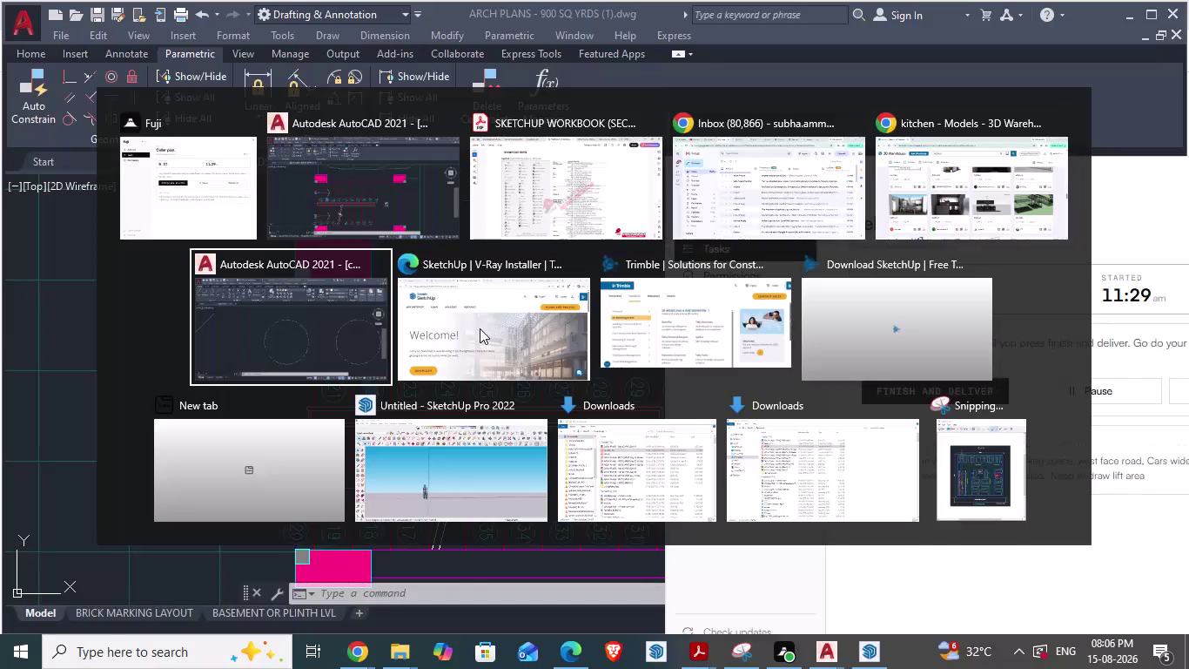
Zoom onto the cellar staircase and select its UP label.
scroll(down, 3)
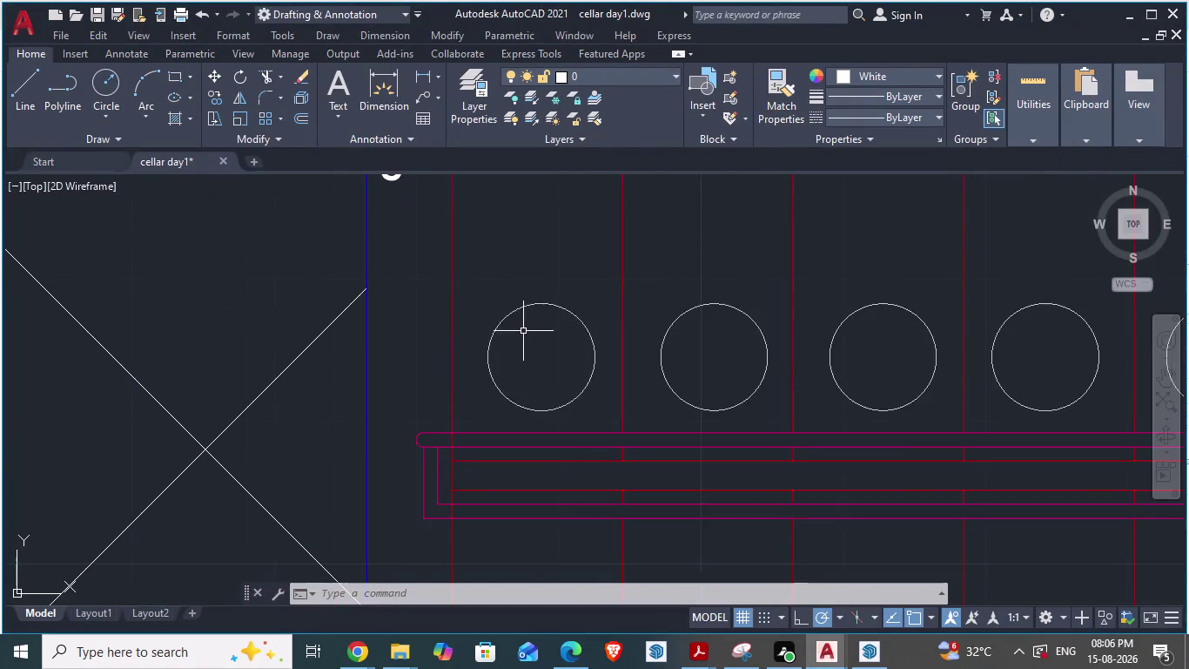
scroll(down, 3)
scroll(up, 3)
scroll(down, 3)
scroll(down, 3)
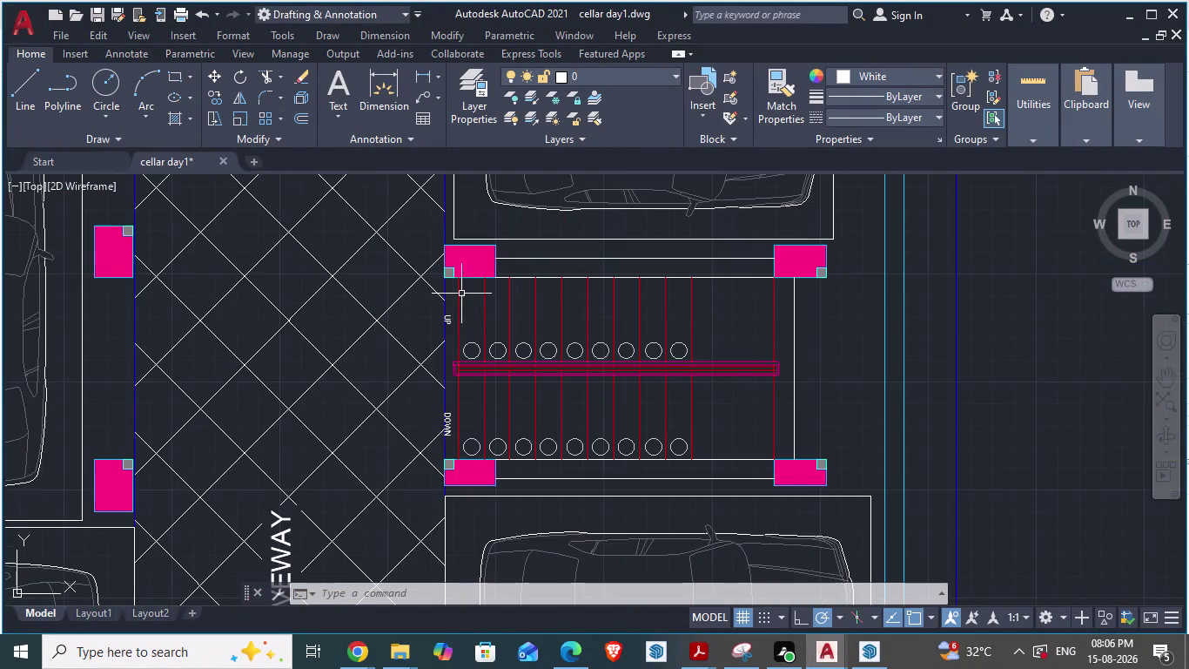
scroll(up, 3)
scroll(down, 3)
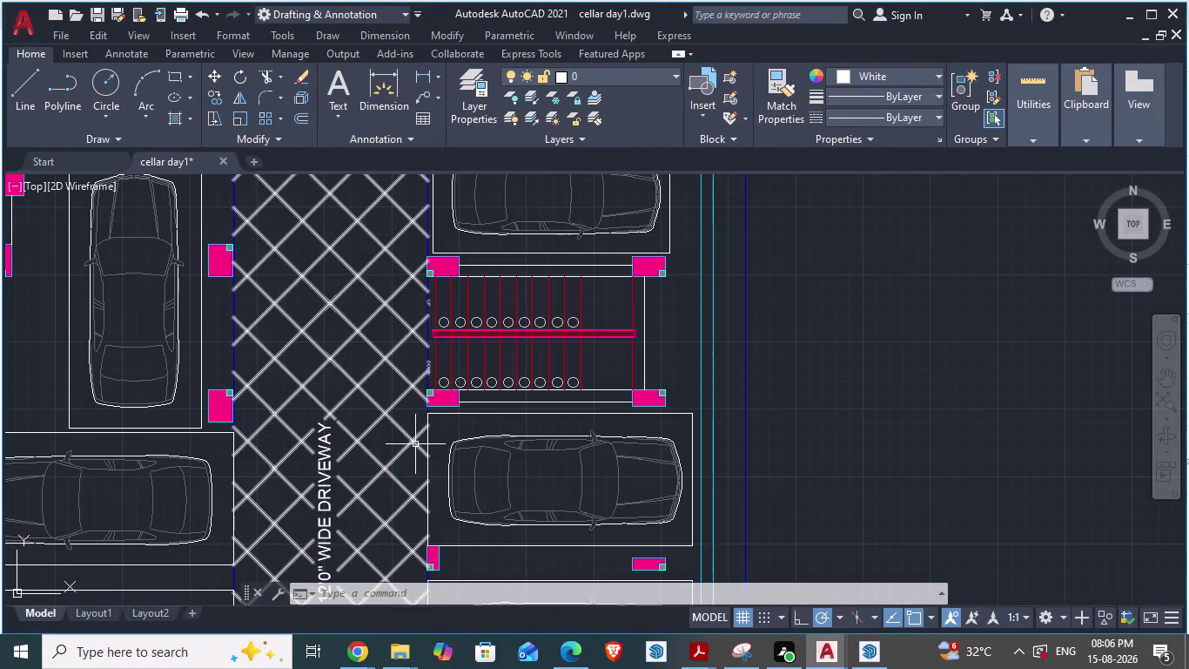
scroll(up, 3)
scroll(down, 3)
scroll(up, 3)
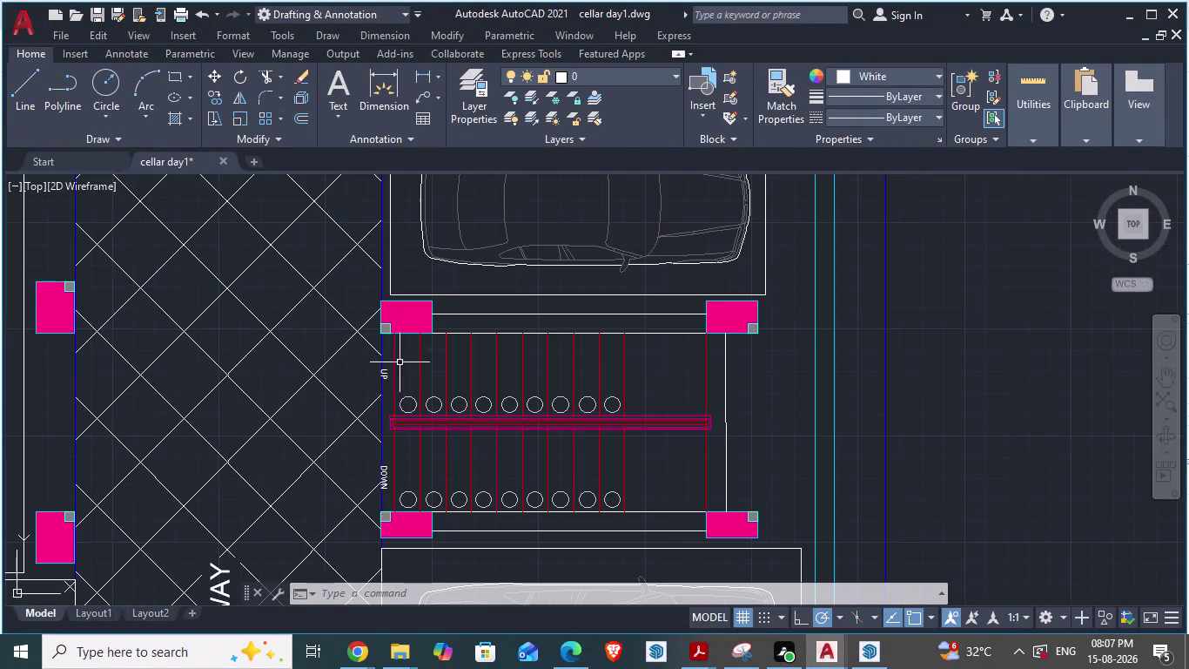
click(386, 375)
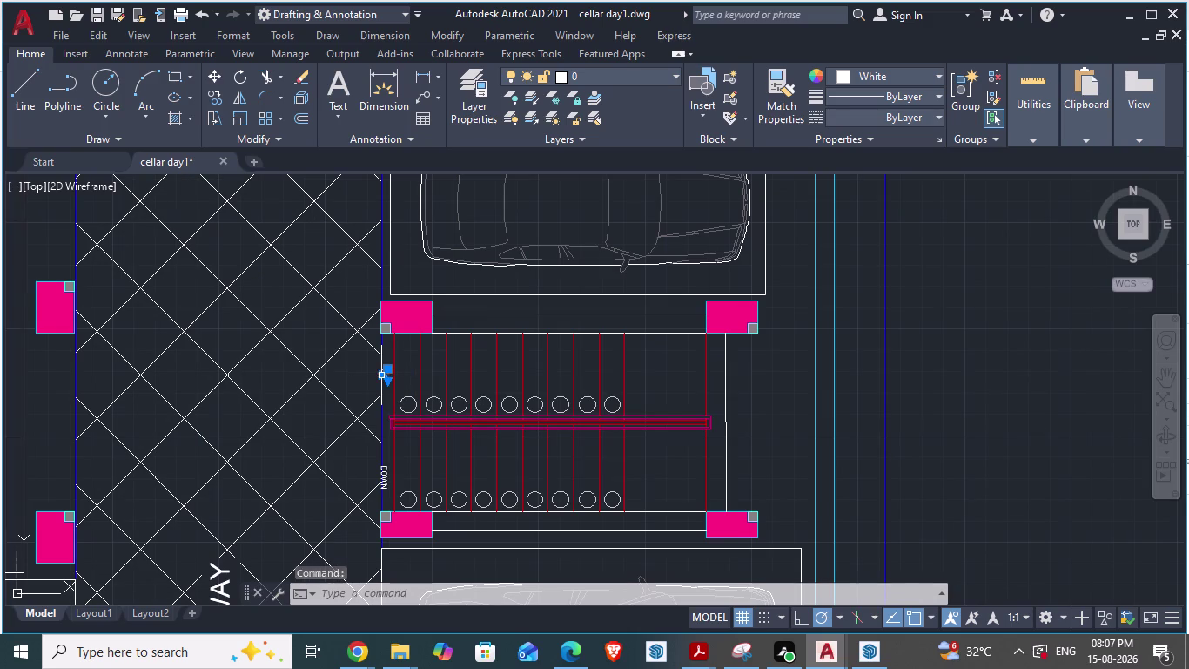
Copy the UP label and paste it to the right of the staircase.
key(ctrl+c)
key(ctrl+v)
scroll(up, 3)
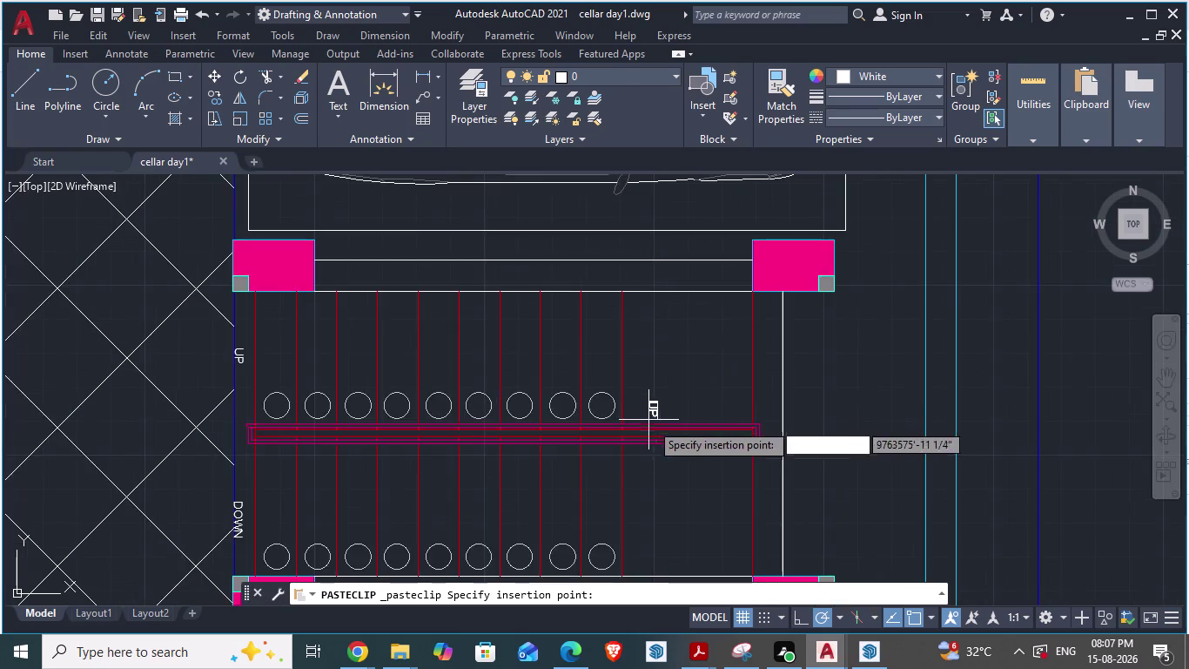
scroll(up, 3)
scroll(down, 3)
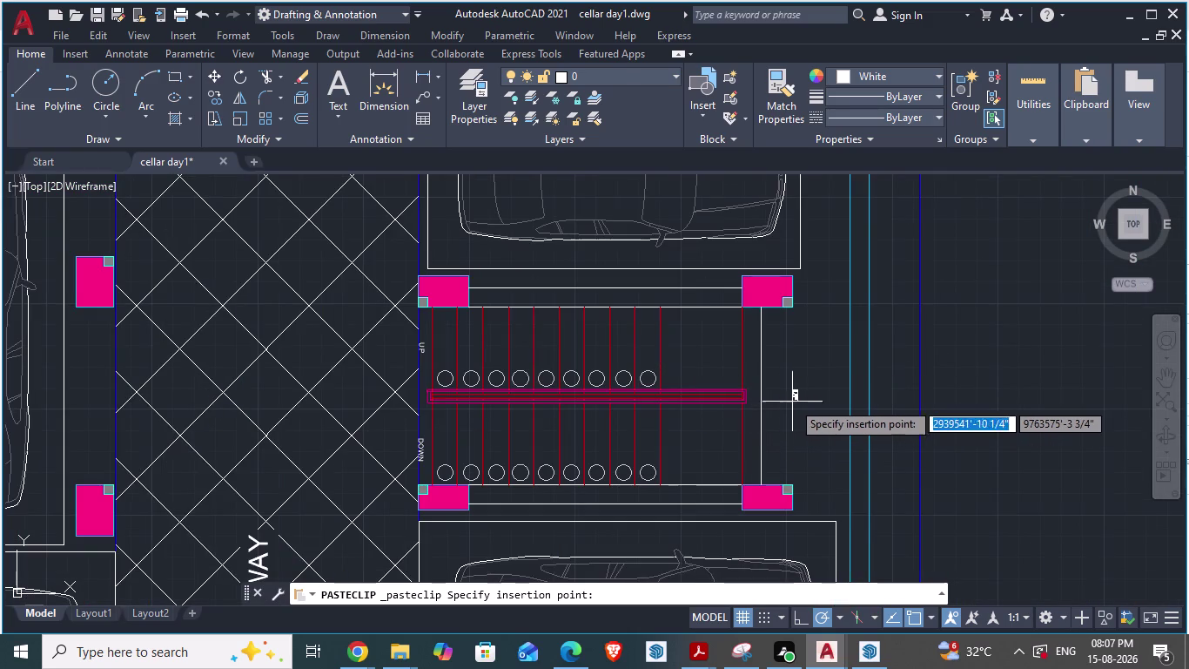
click(805, 399)
scroll(up, 3)
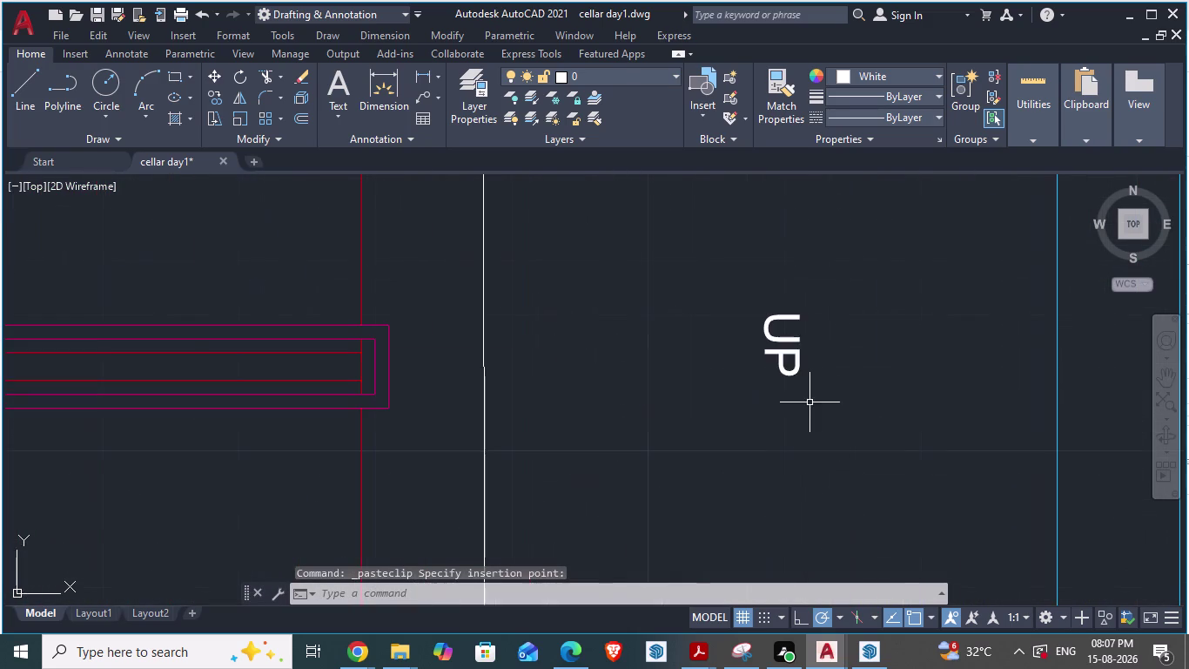
Open the pasted UP label's text for editing.
triple_click(789, 340)
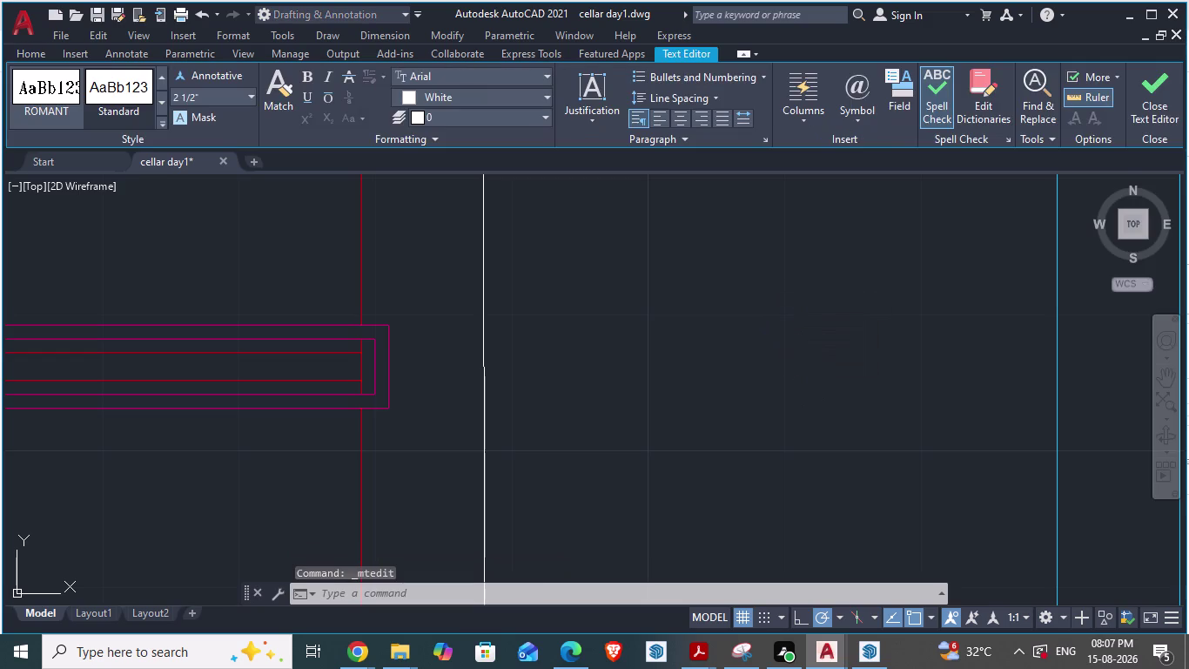
click(803, 357)
click(793, 354)
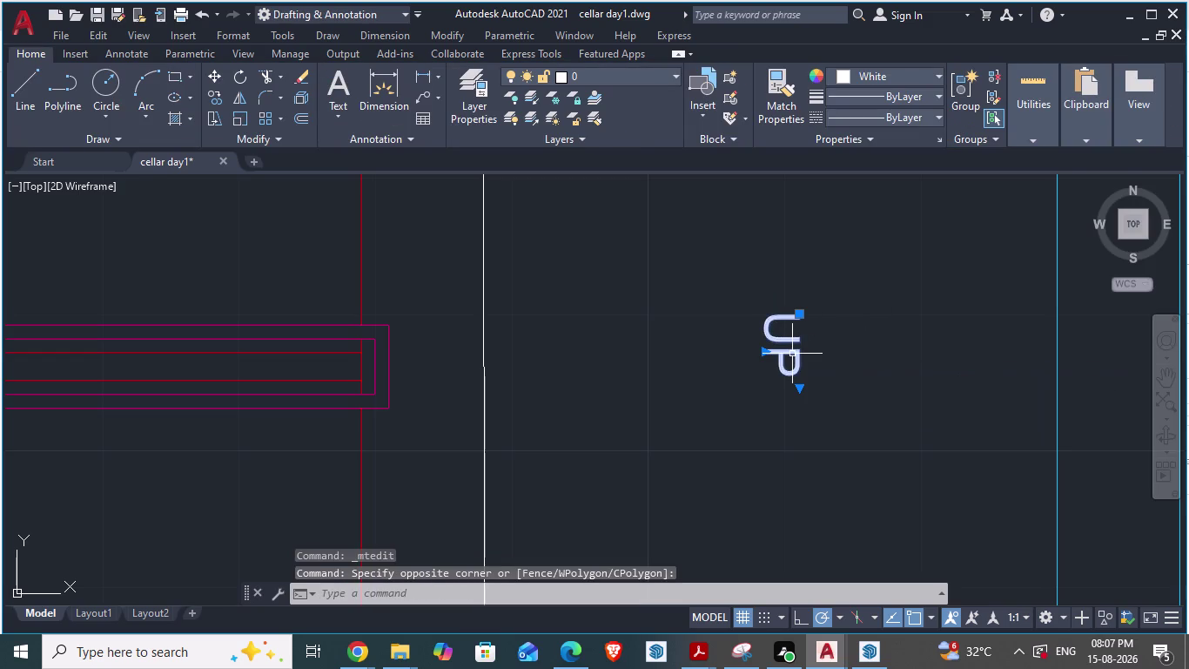
click(792, 353)
double_click(792, 354)
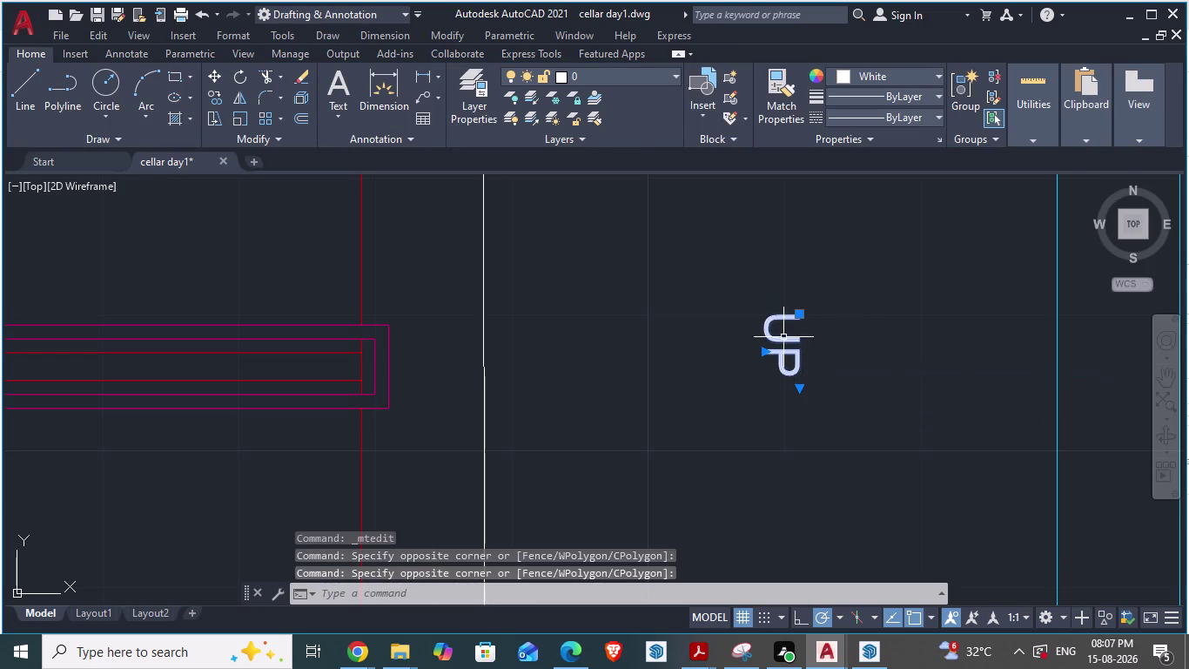
click(770, 323)
double_click(771, 323)
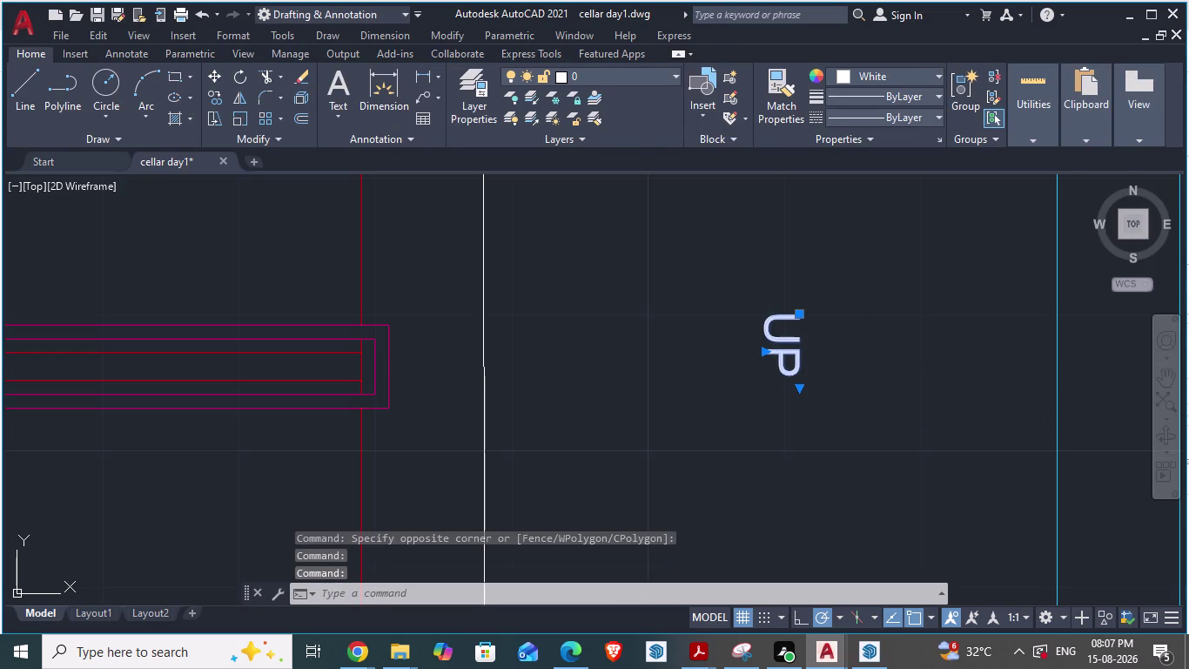
click(867, 328)
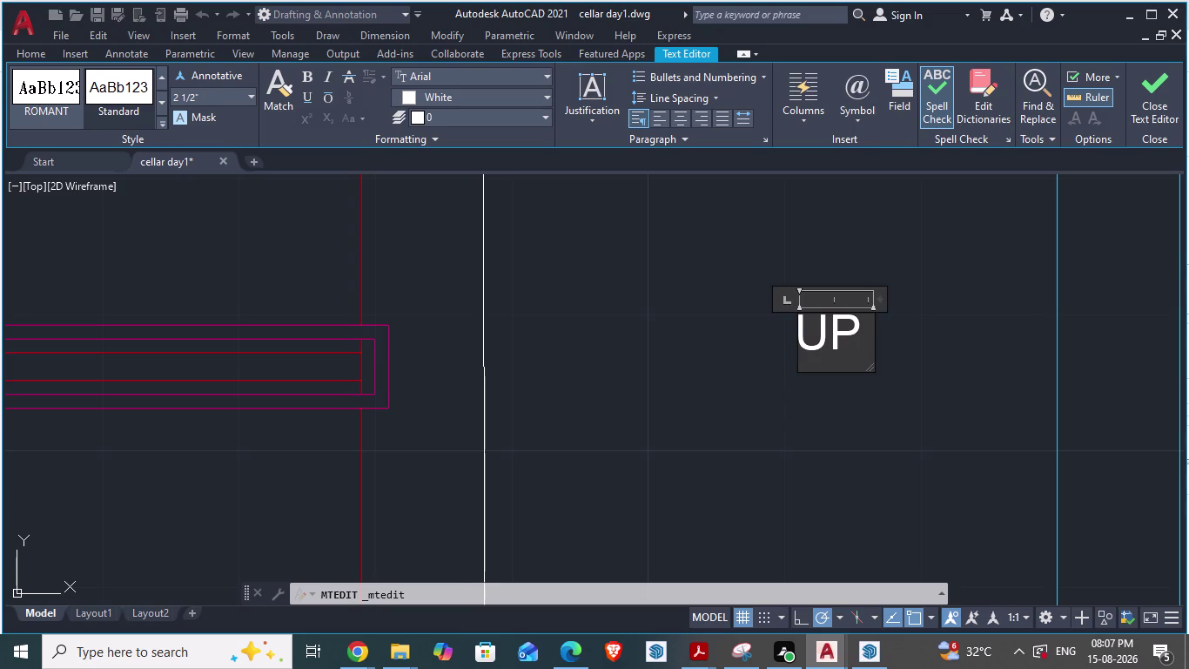
Replace the label text with 'S T' at 9" text height.
key(BackSpace)
key(BackSpace)
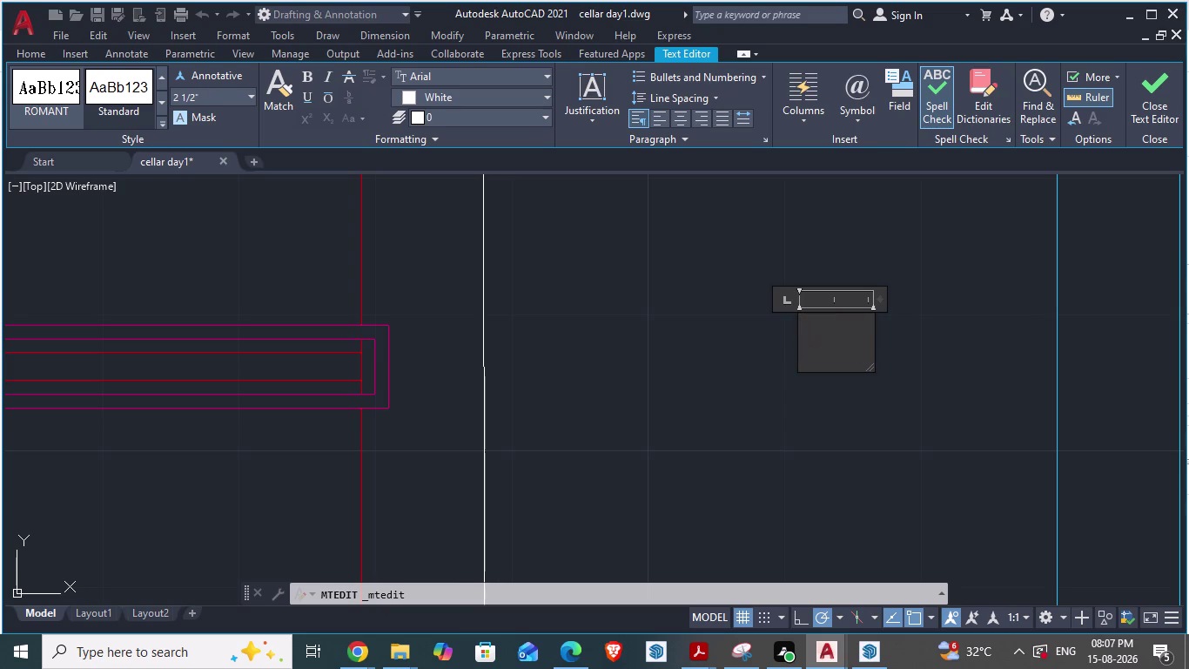
text(S T)
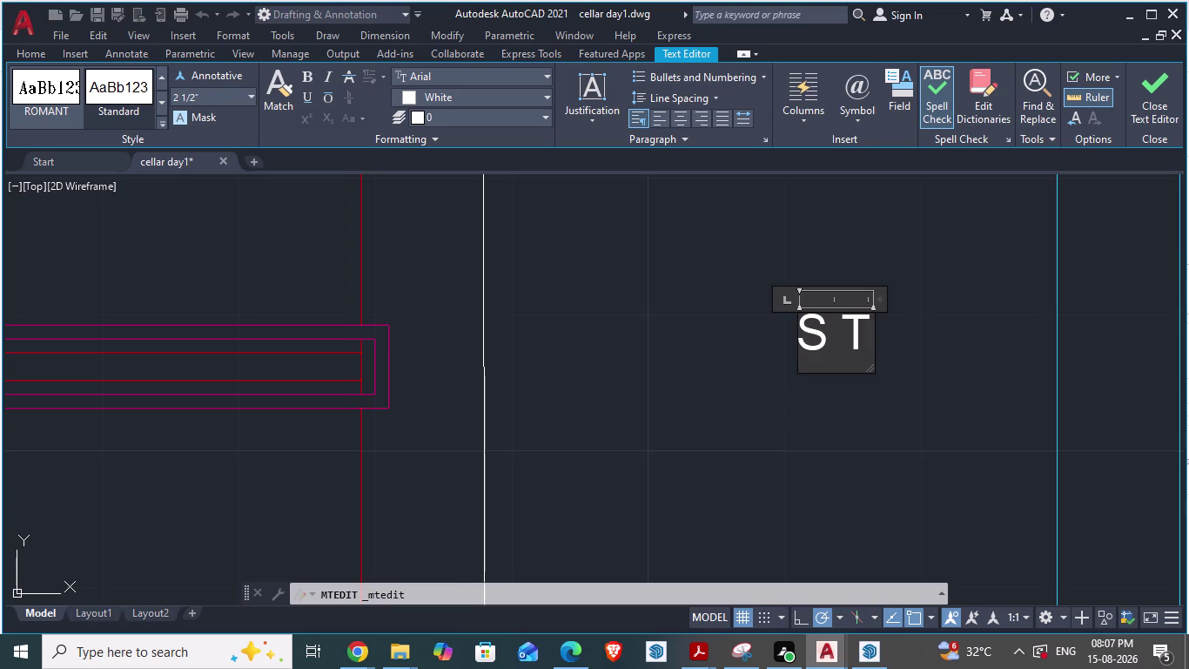
key(Return)
drag(880, 300, 983, 296)
key(BackSpace)
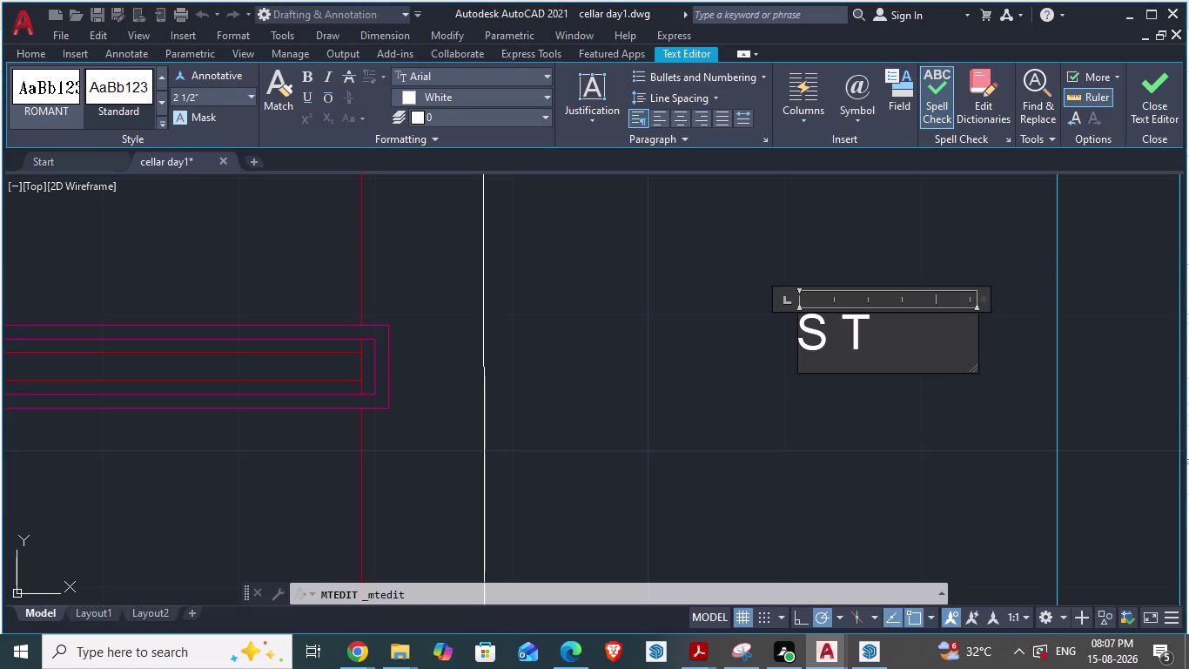
click(248, 99)
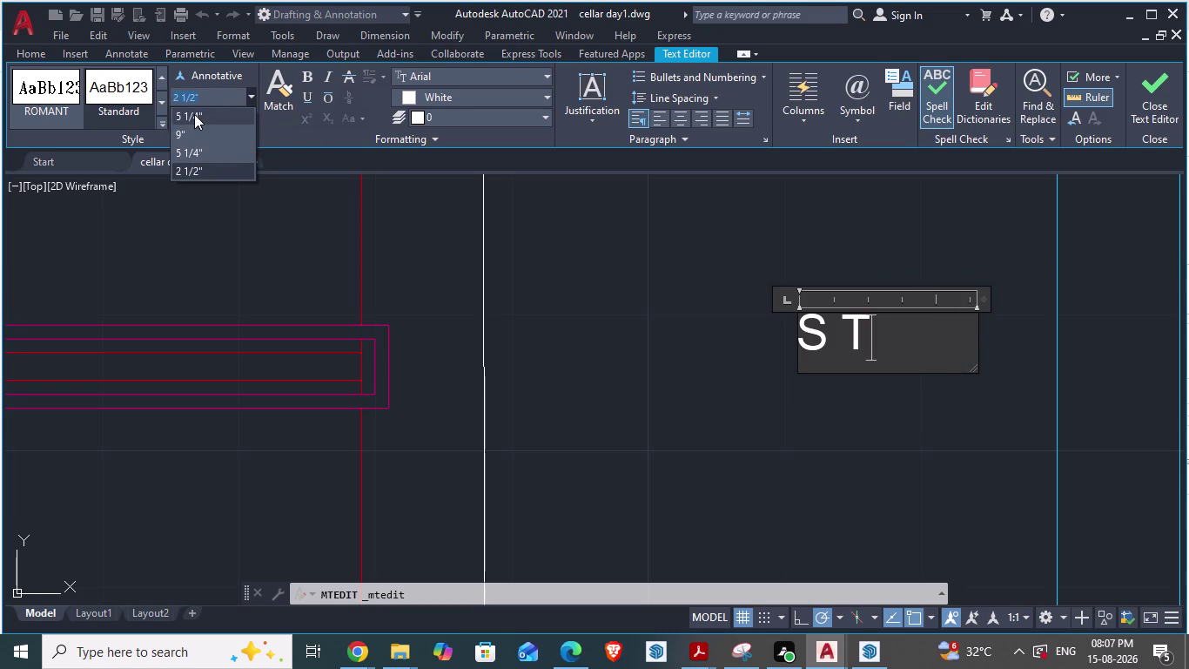
click(178, 135)
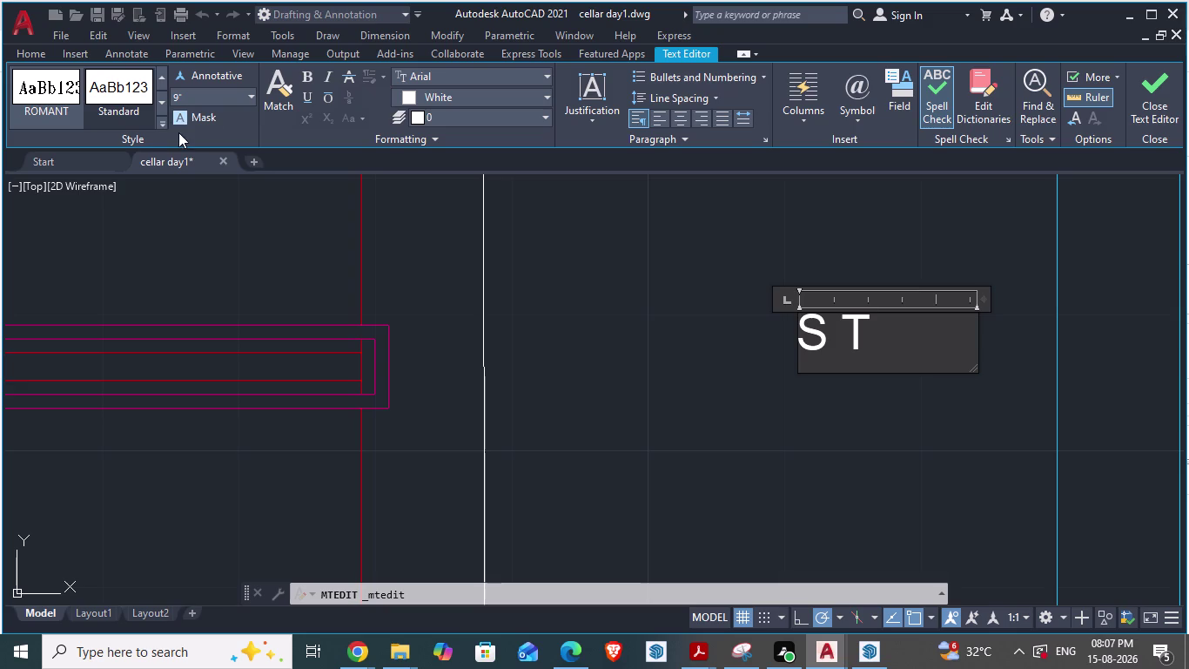
click(587, 321)
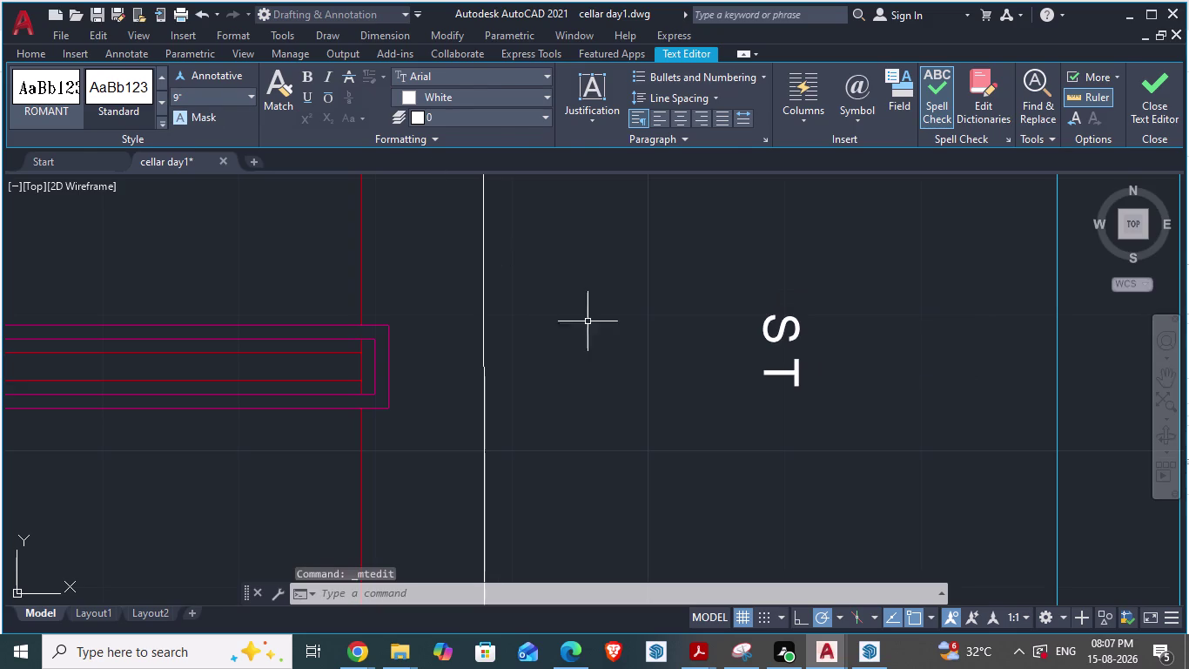
Zoom in on the rows of step circles on the staircase.
scroll(down, 3)
scroll(down, 3)
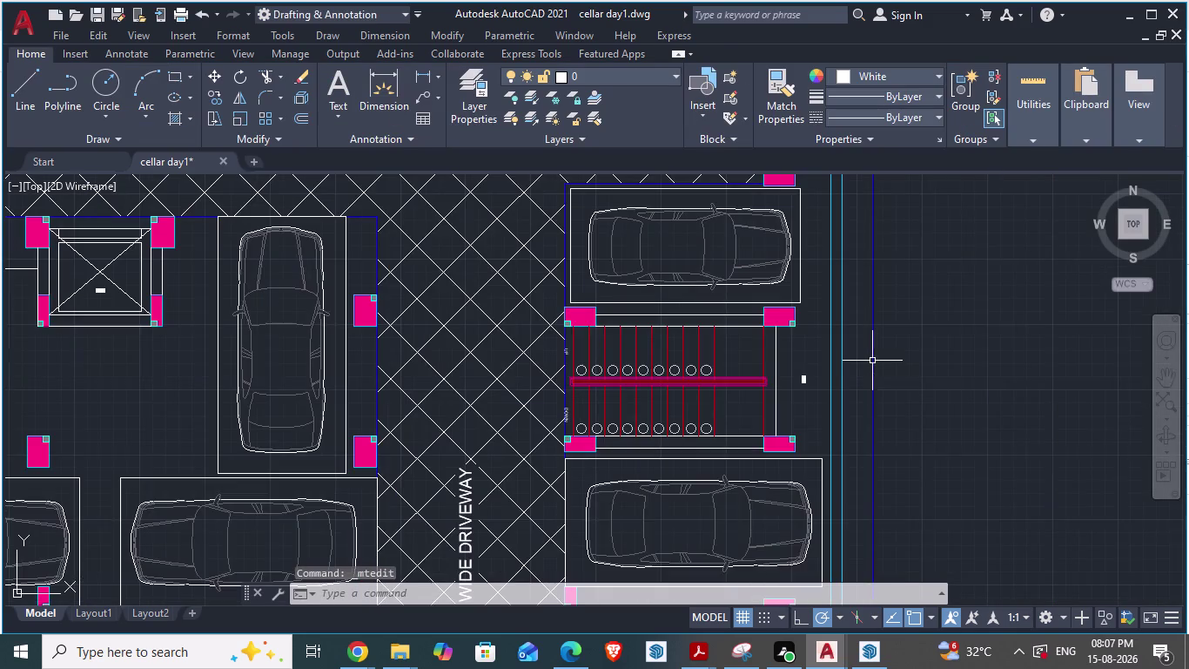
scroll(up, 3)
scroll(up, 3)
scroll(down, 3)
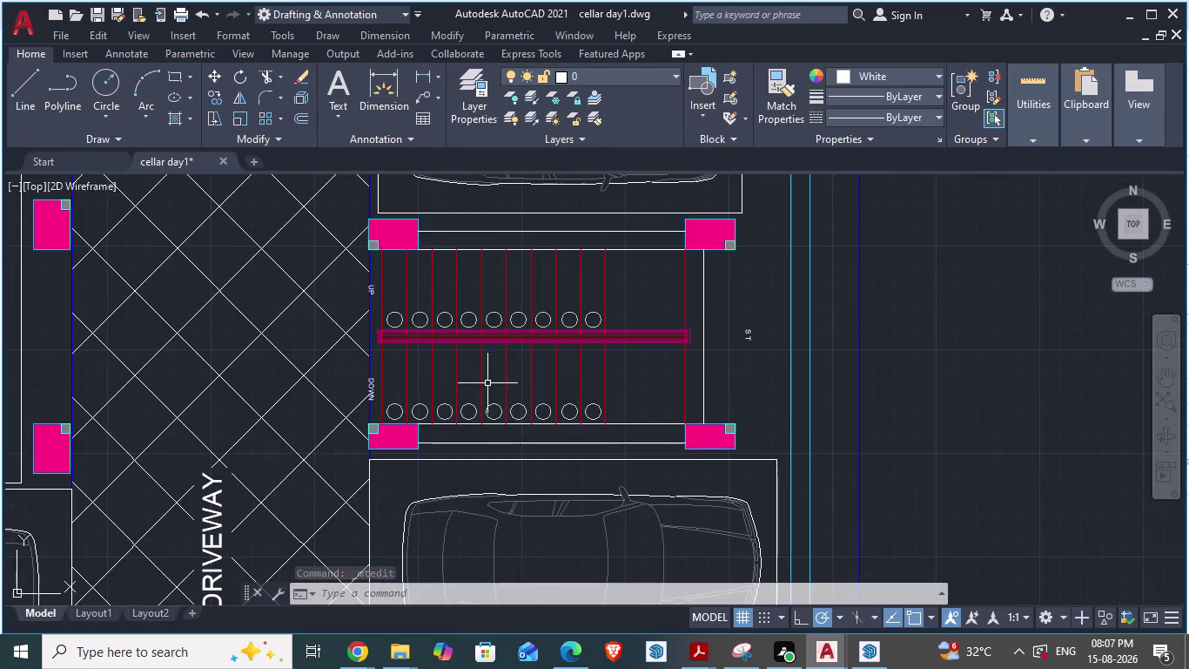
scroll(up, 3)
scroll(up, 3)
scroll(down, 3)
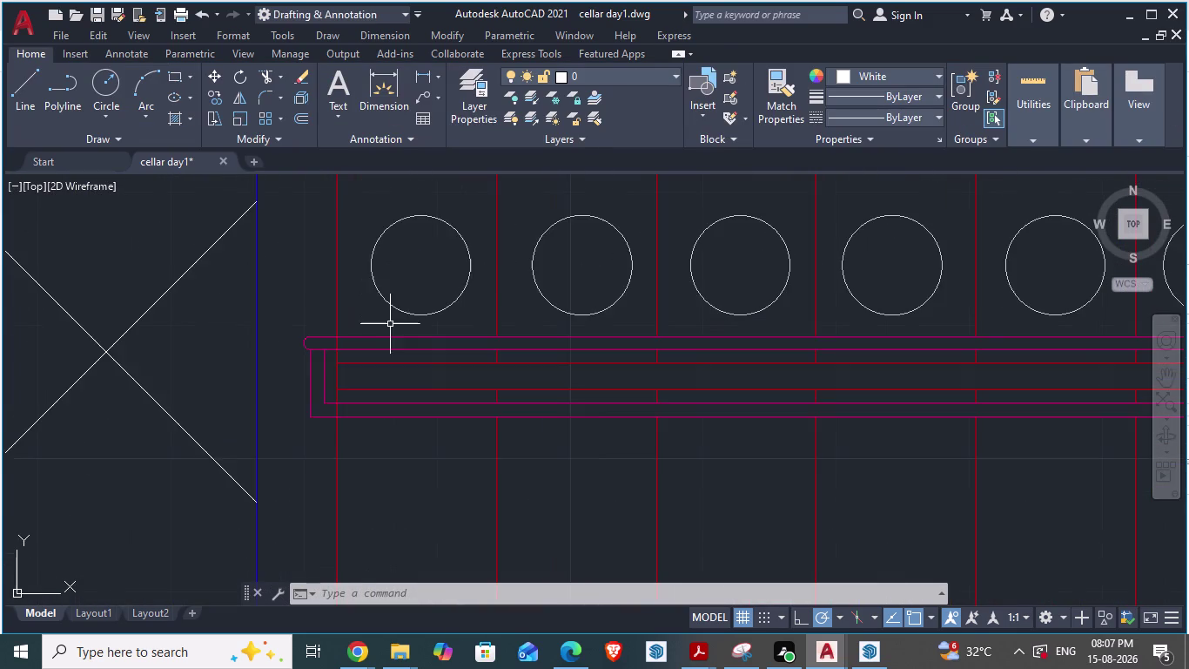
scroll(up, 3)
click(406, 252)
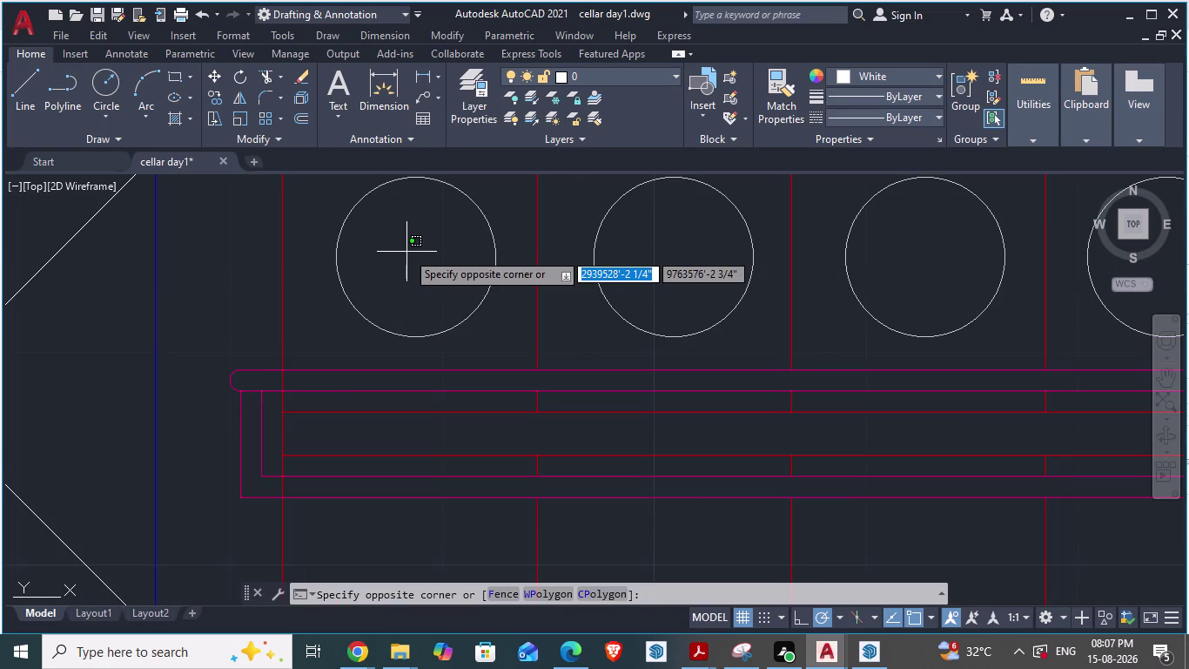
Create a multiline text box inside the first circle containing 21.
click(332, 88)
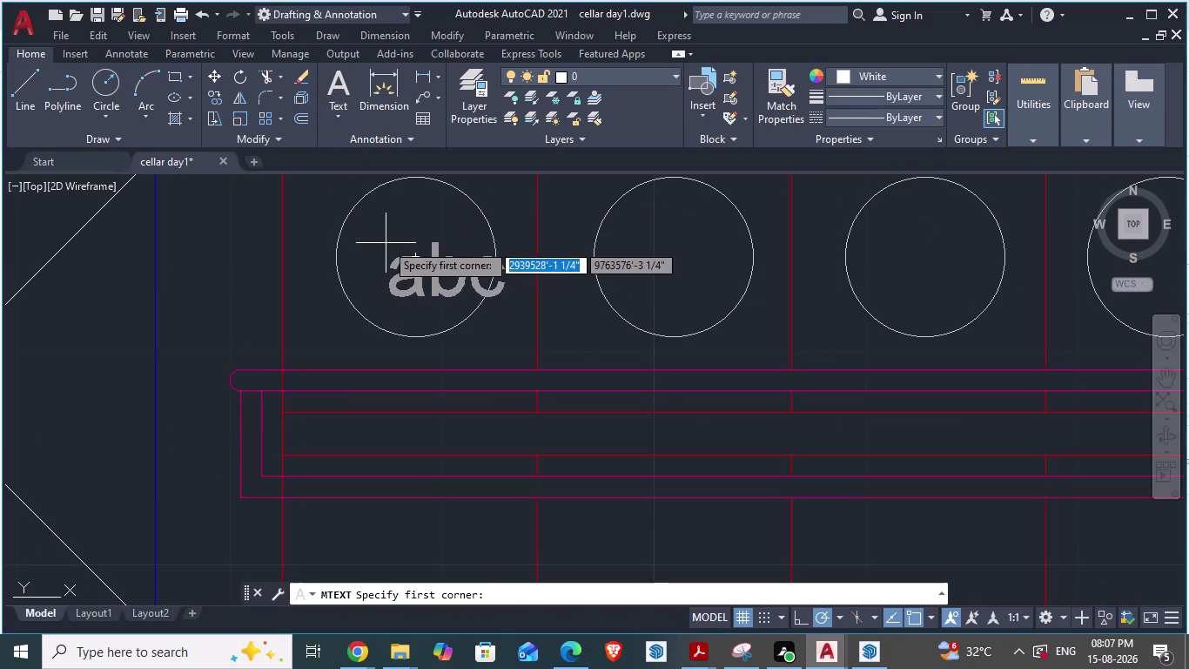
click(359, 223)
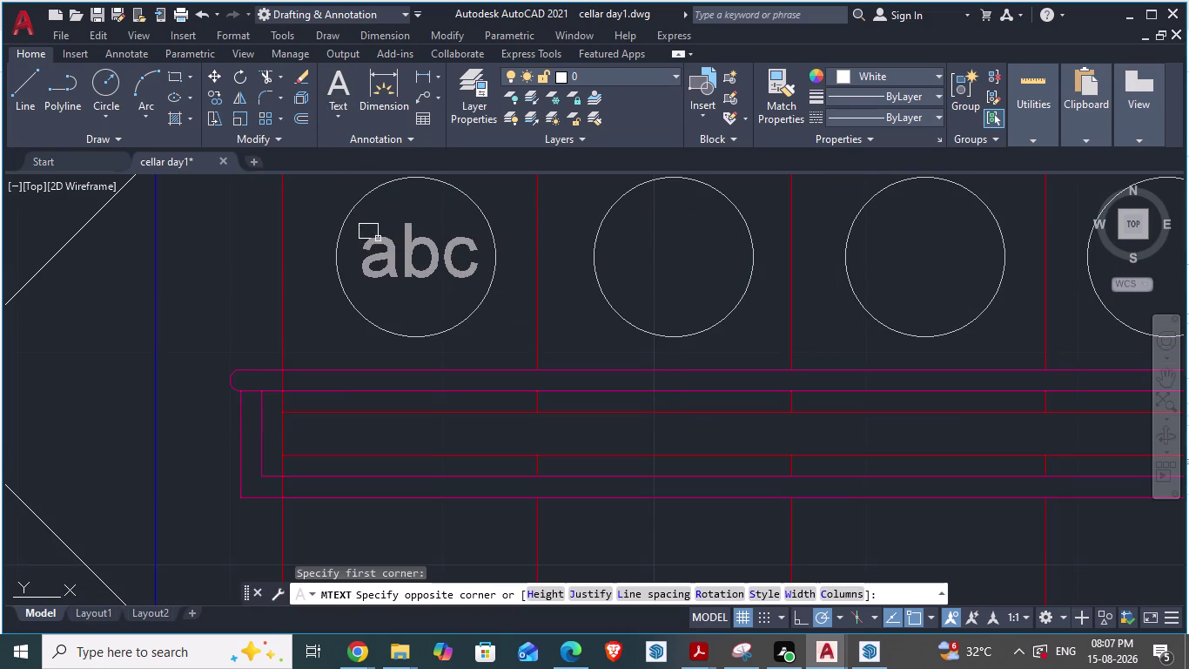
click(479, 289)
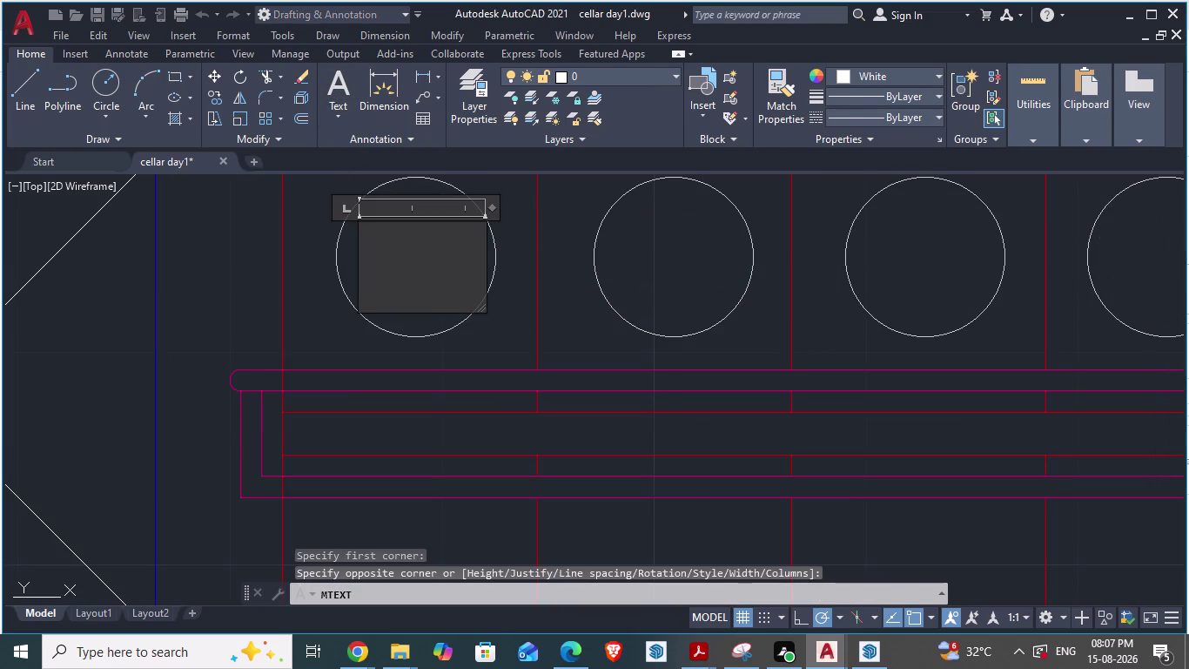
click(421, 262)
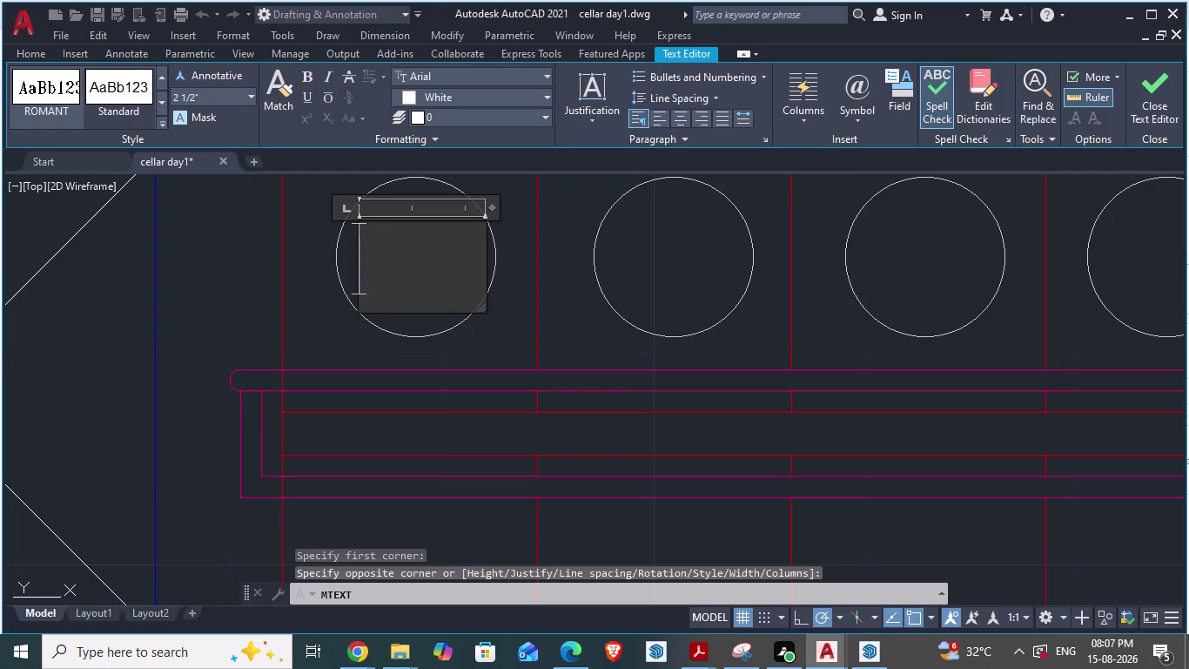
text(21)
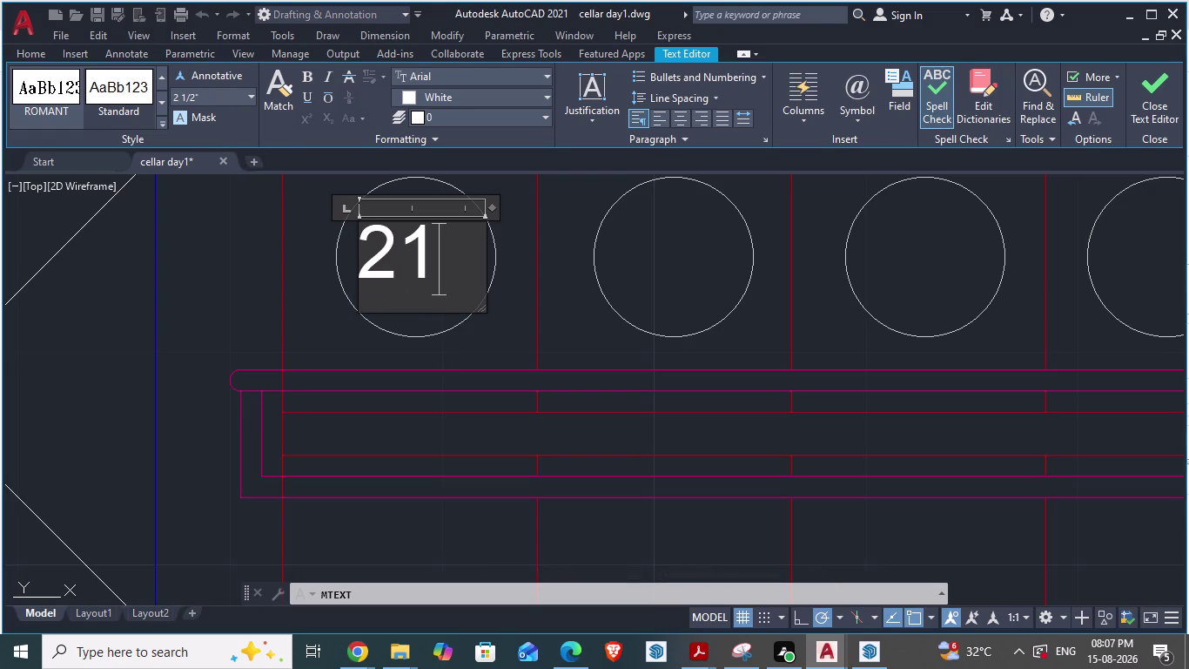
click(251, 97)
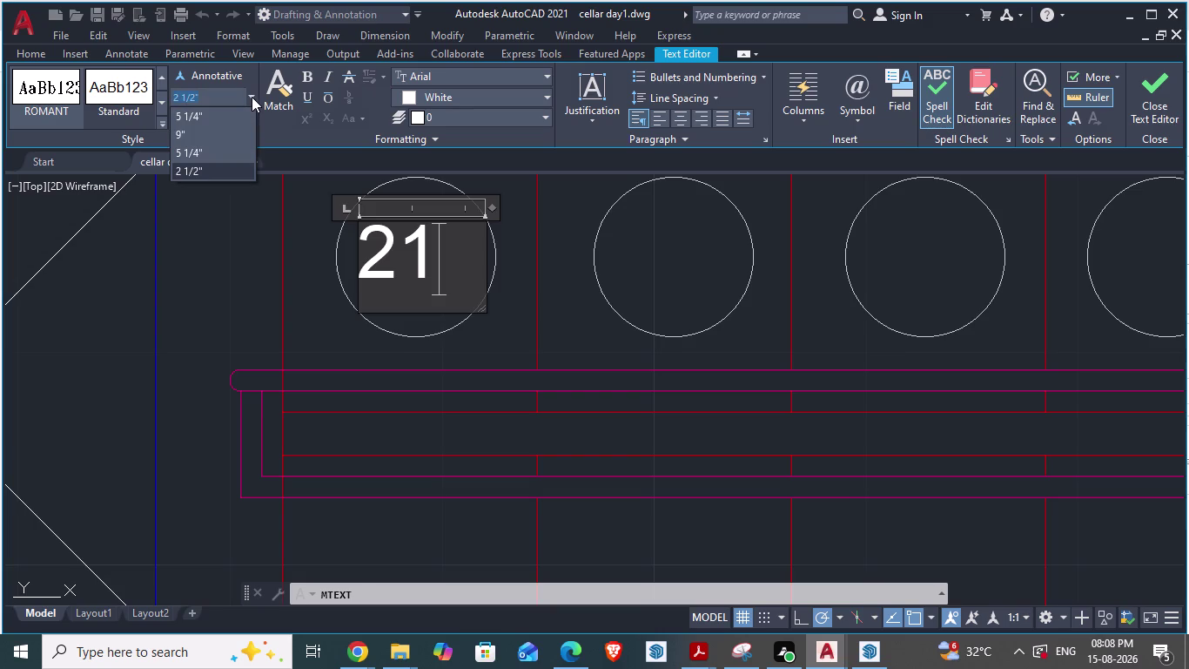
Give the 21 text 9" height and rotate it a quarter turn to read vertically.
click(186, 135)
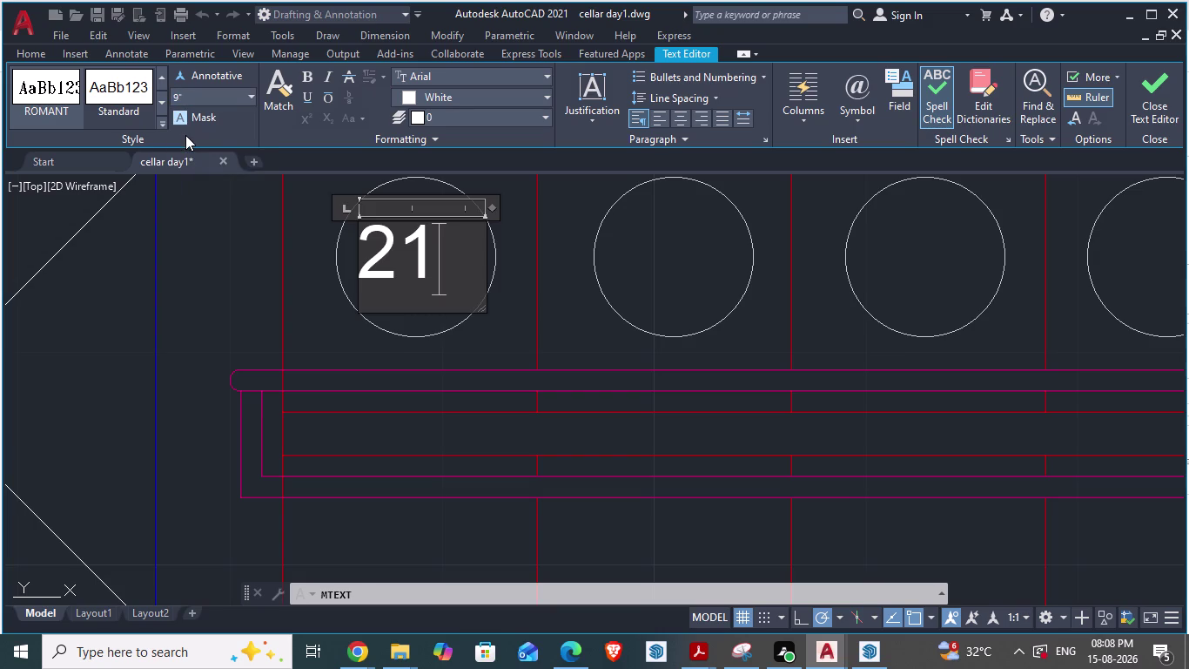
click(336, 318)
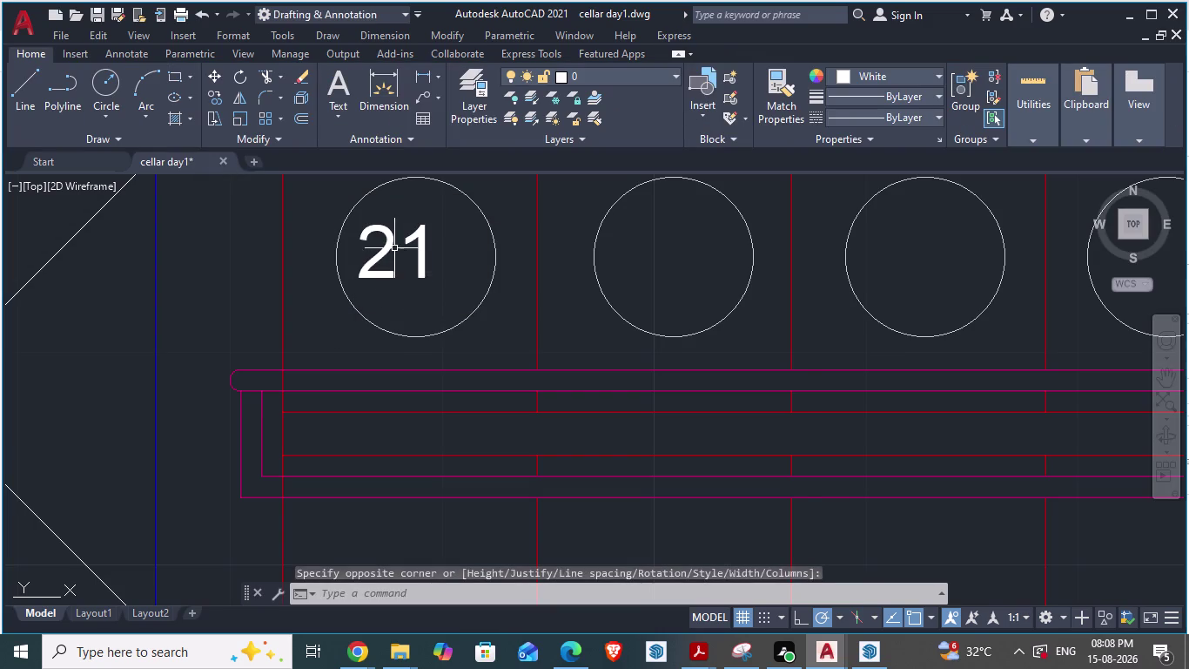
click(393, 248)
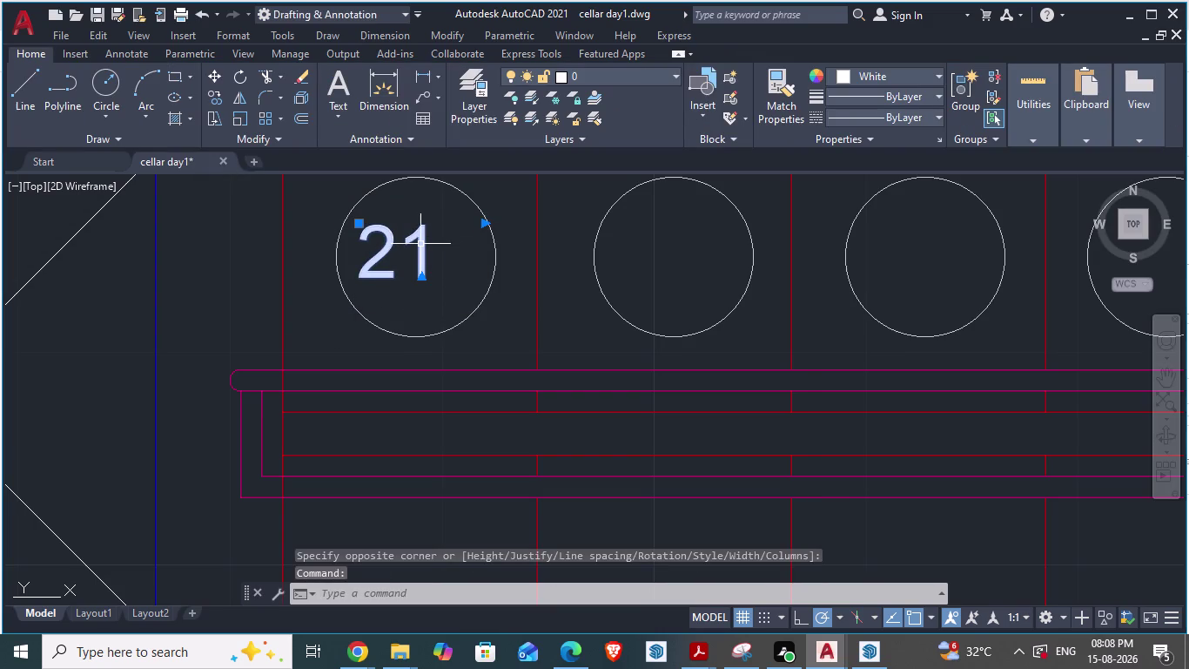
text(RO)
key(Return)
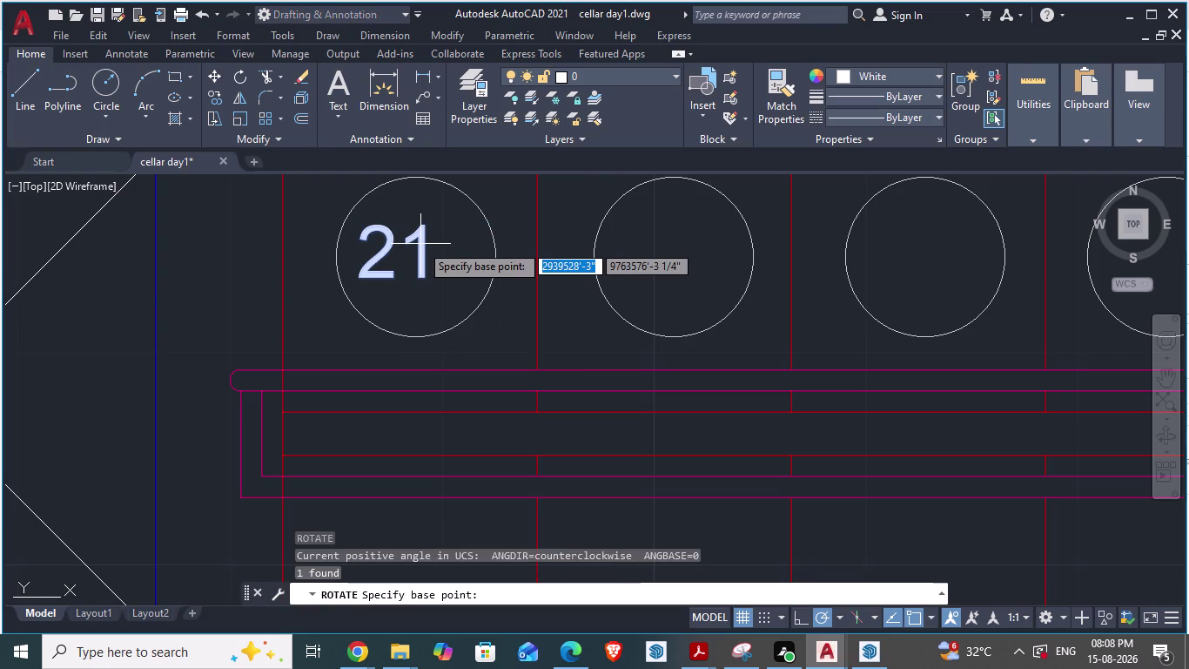
click(372, 231)
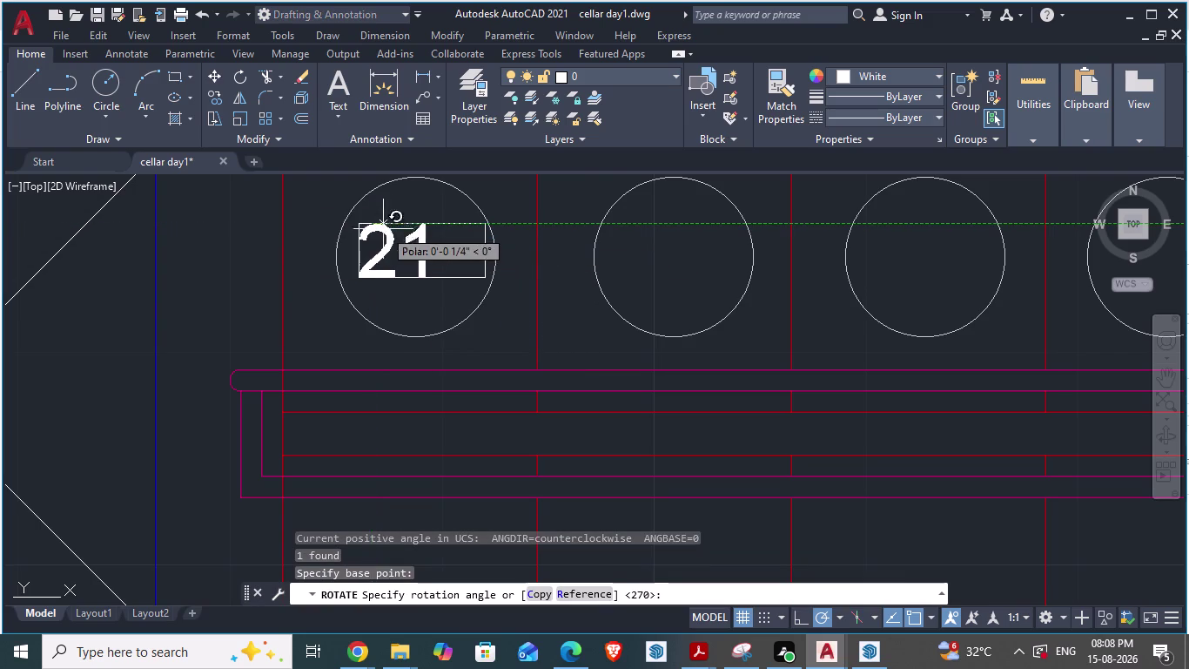
click(370, 238)
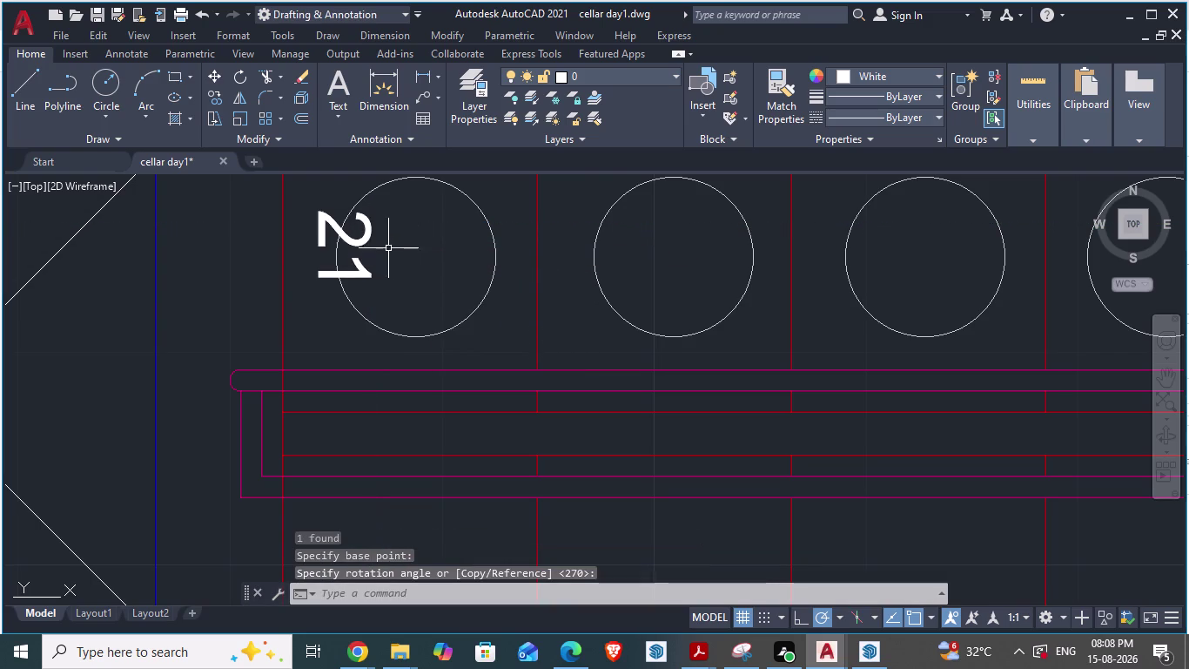
Move the vertical 21 into the first step circle.
click(320, 220)
key(m)
key(Return)
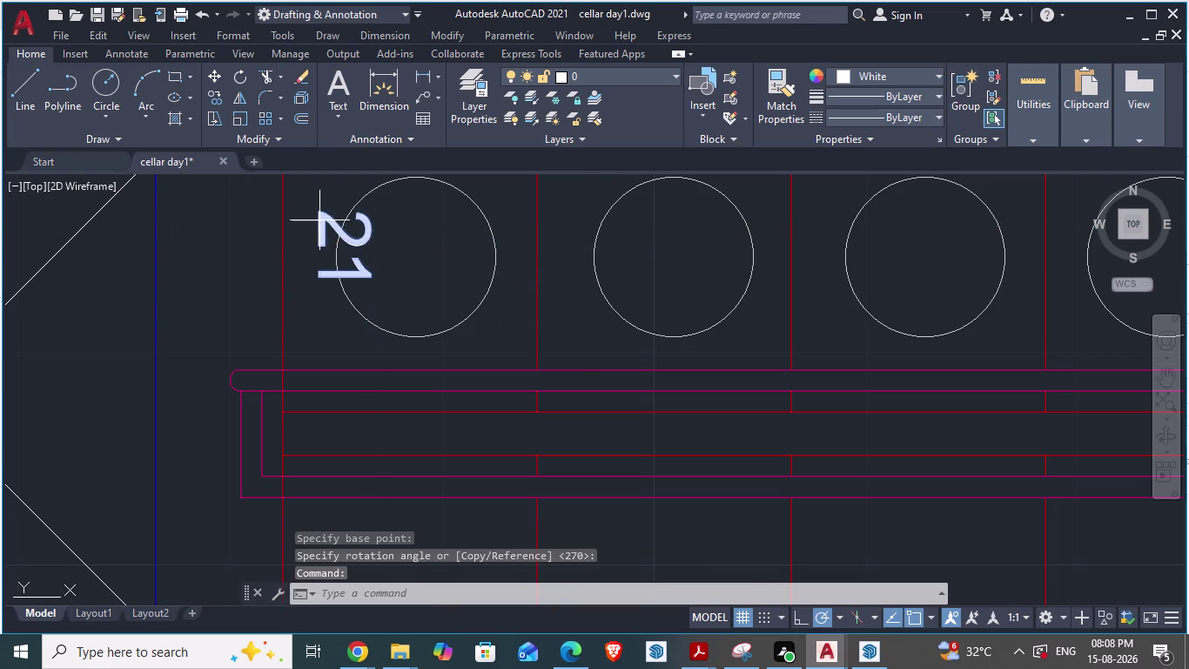
drag(309, 206, 339, 217)
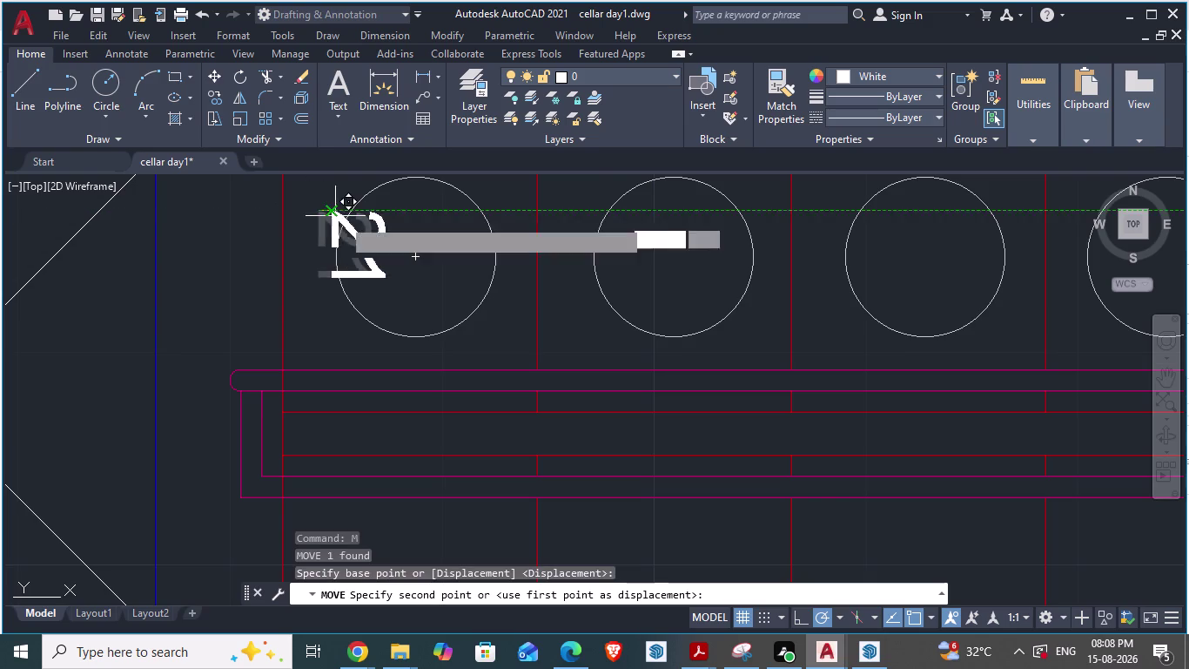
drag(339, 217, 389, 221)
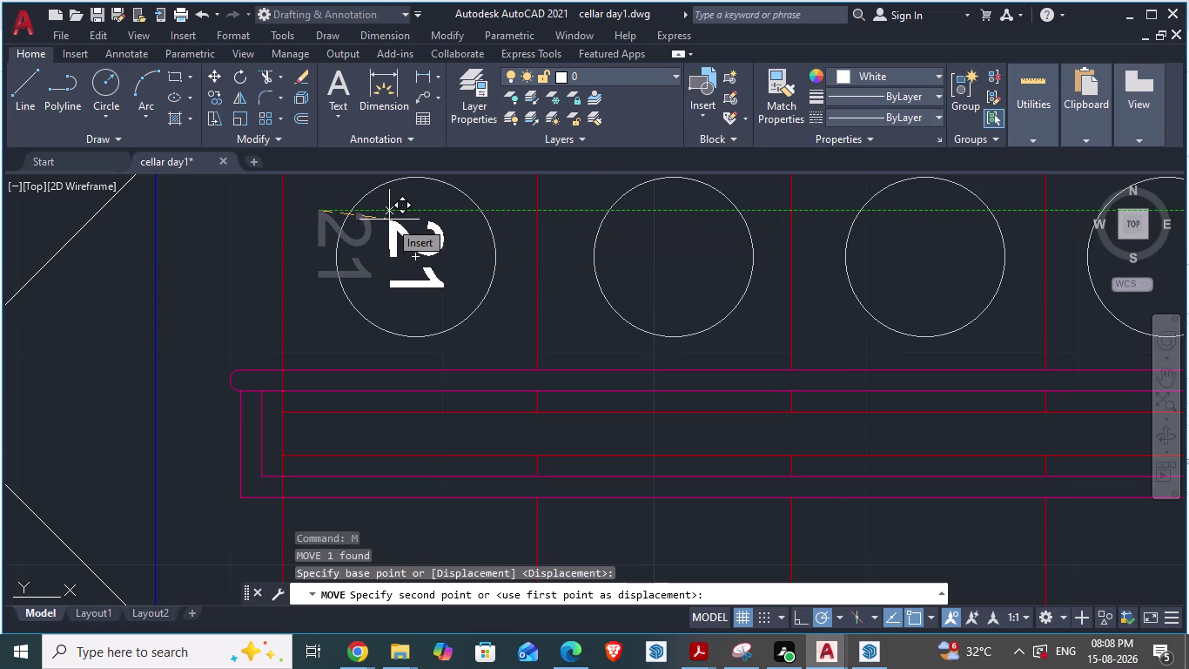
drag(389, 220, 387, 221)
click(387, 220)
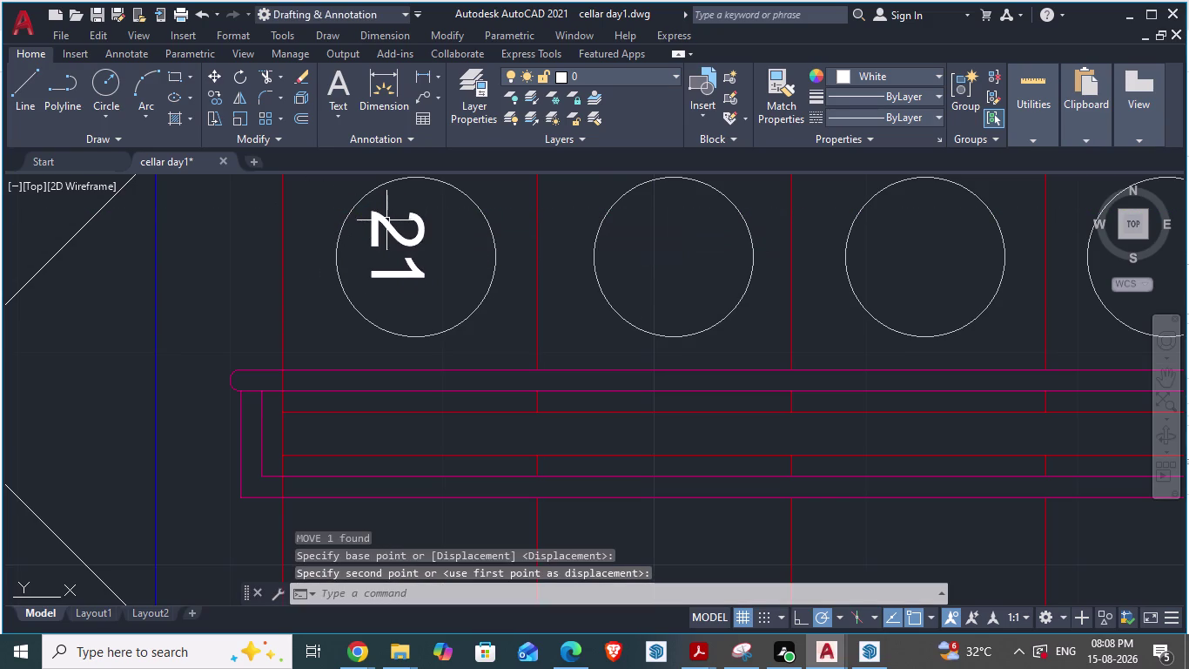
Move the 21 again to centre it in the circle.
click(373, 211)
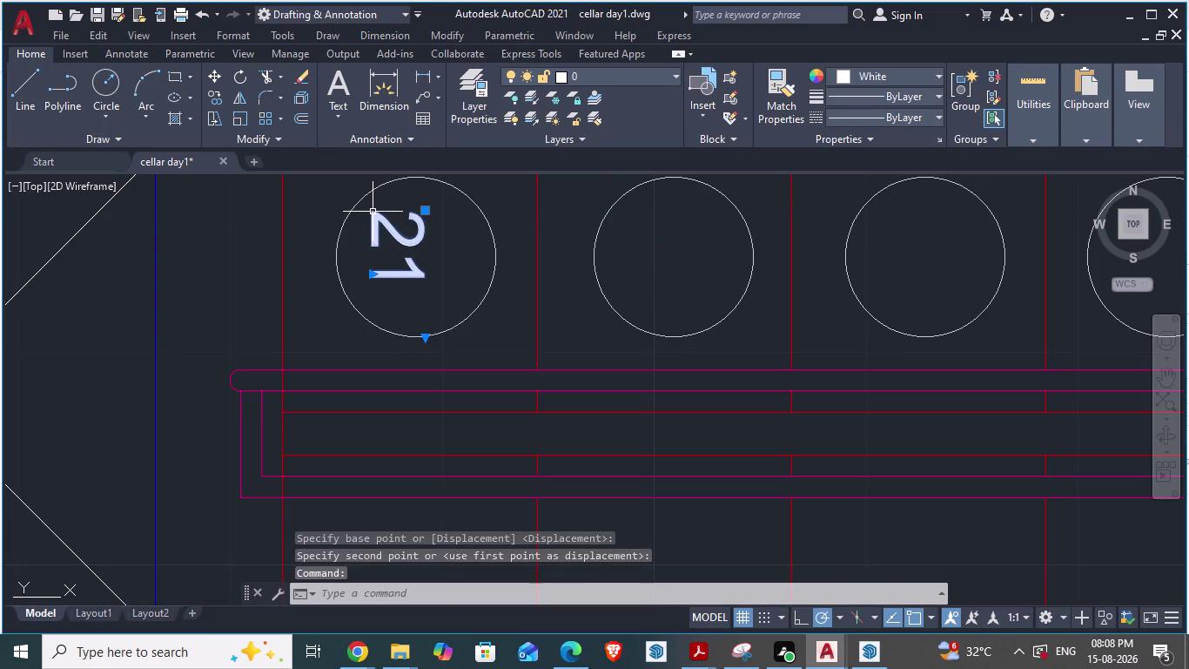
key(m)
key(Return)
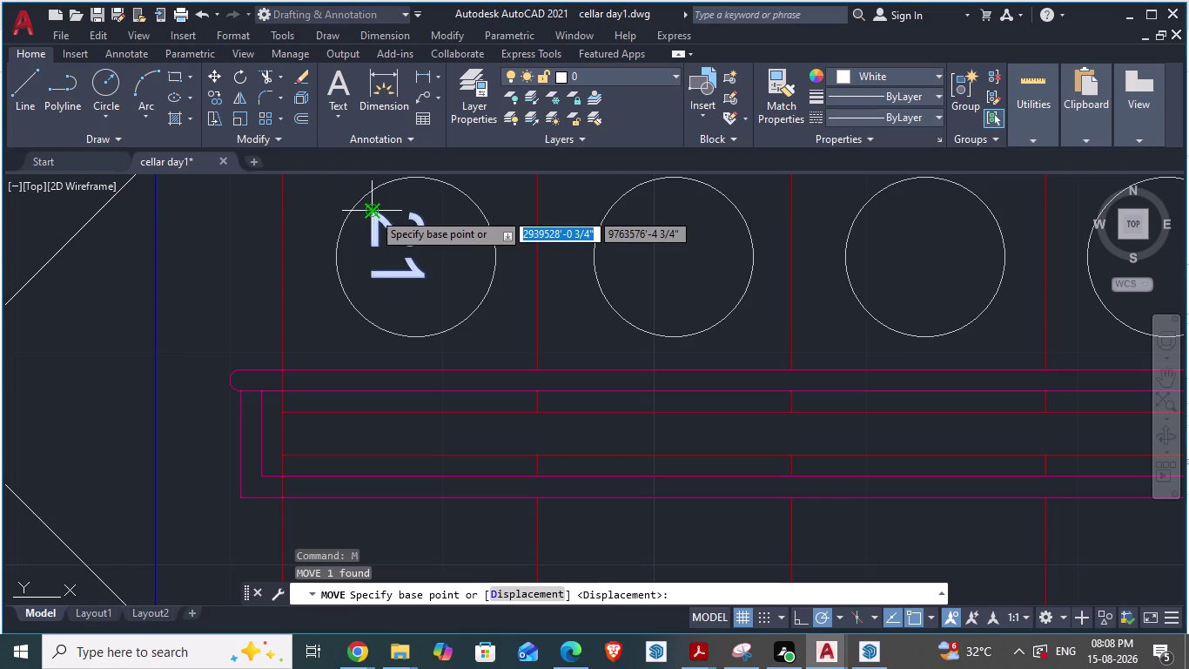
drag(373, 212, 395, 222)
click(395, 222)
scroll(down, 3)
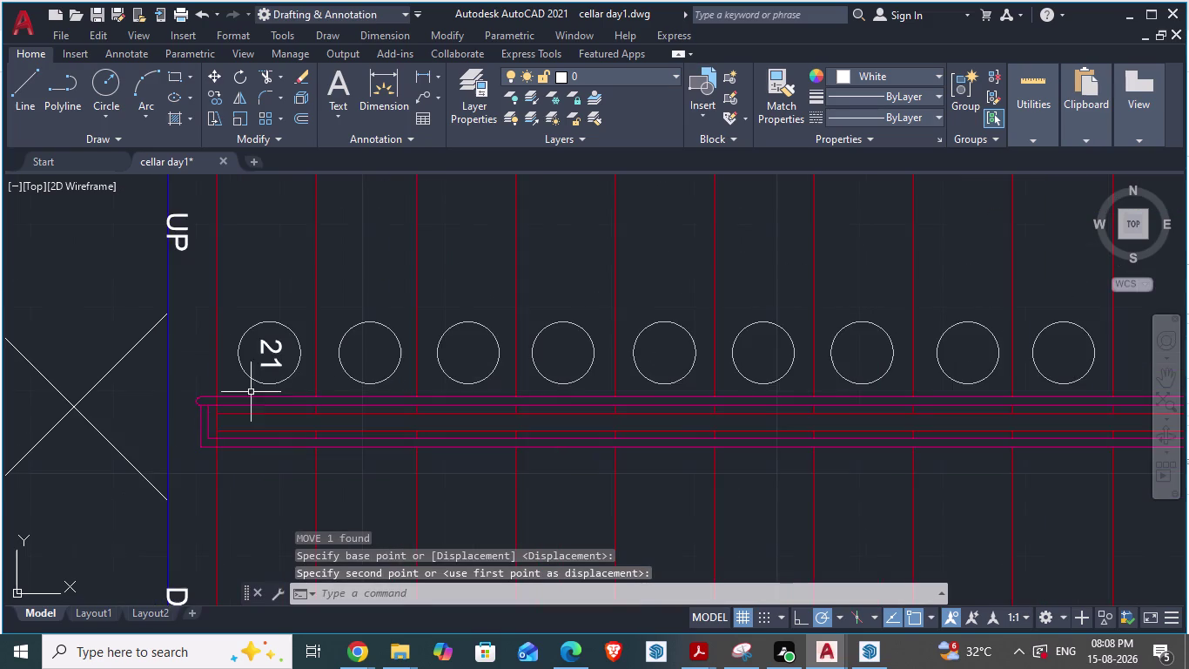
scroll(up, 3)
Copy the 21 text, cancel the paste, and close its editor unchanged.
click(234, 317)
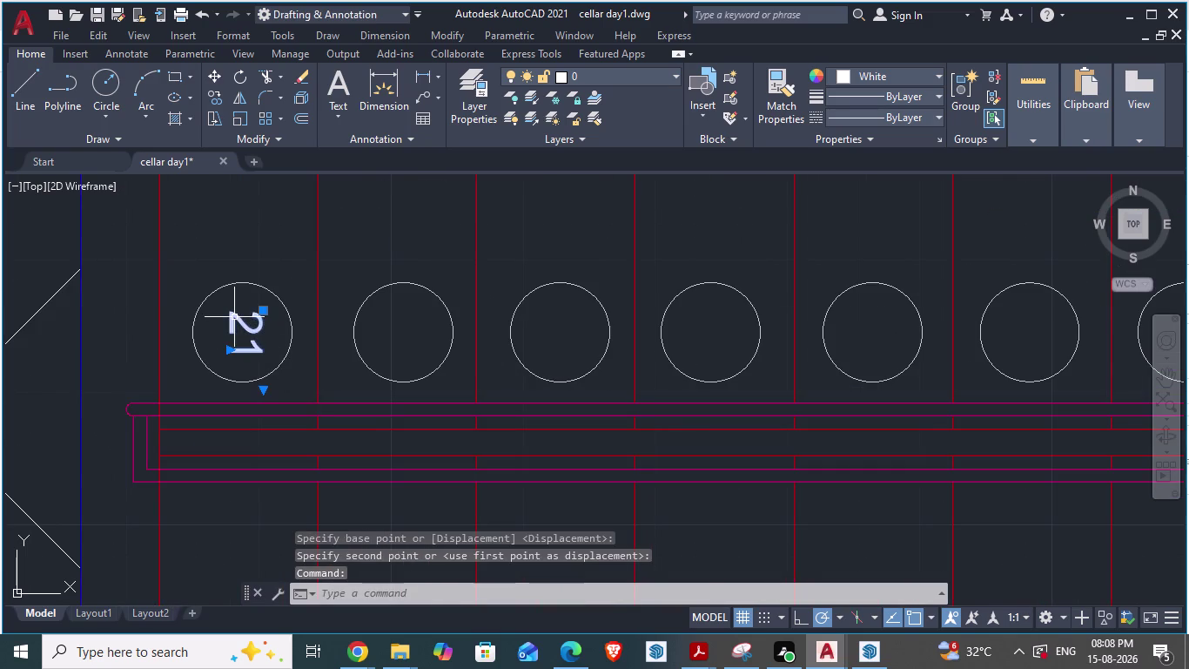
key(ctrl+c)
key(ctrl+v)
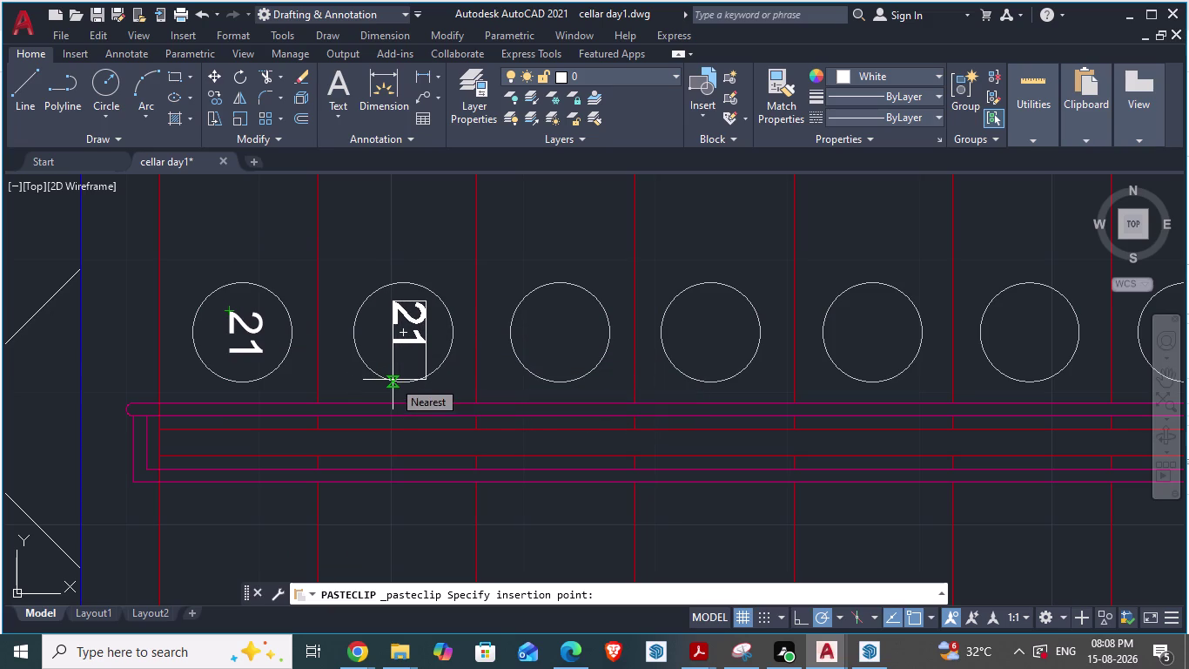
key(Escape)
click(236, 324)
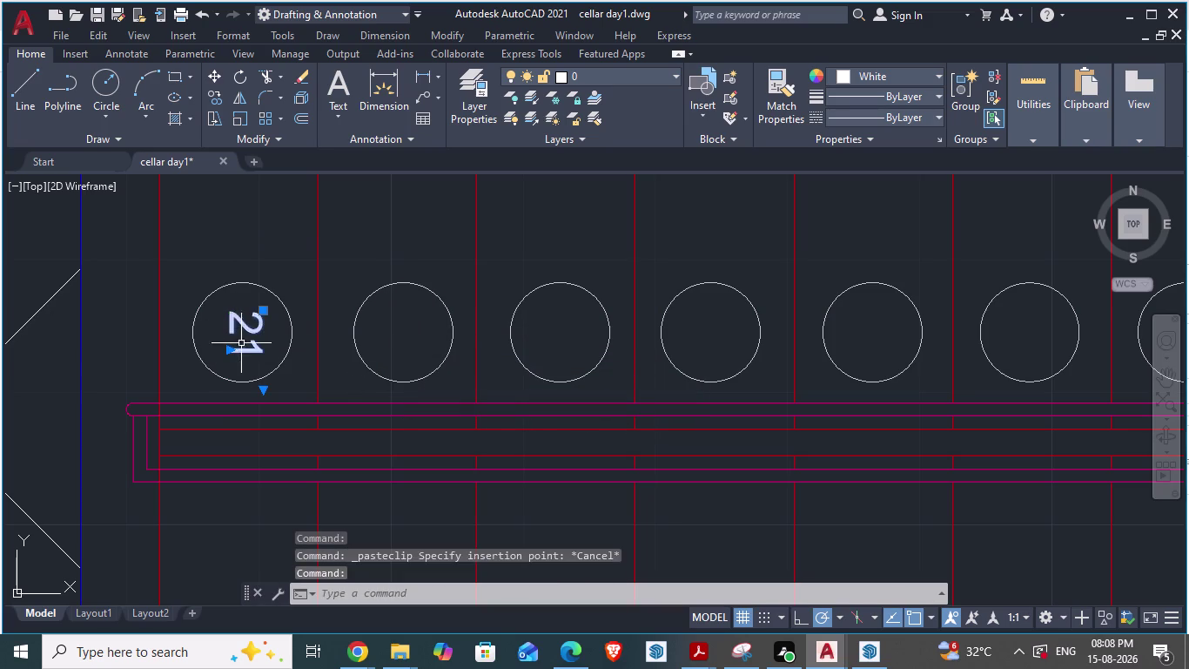
double_click(236, 320)
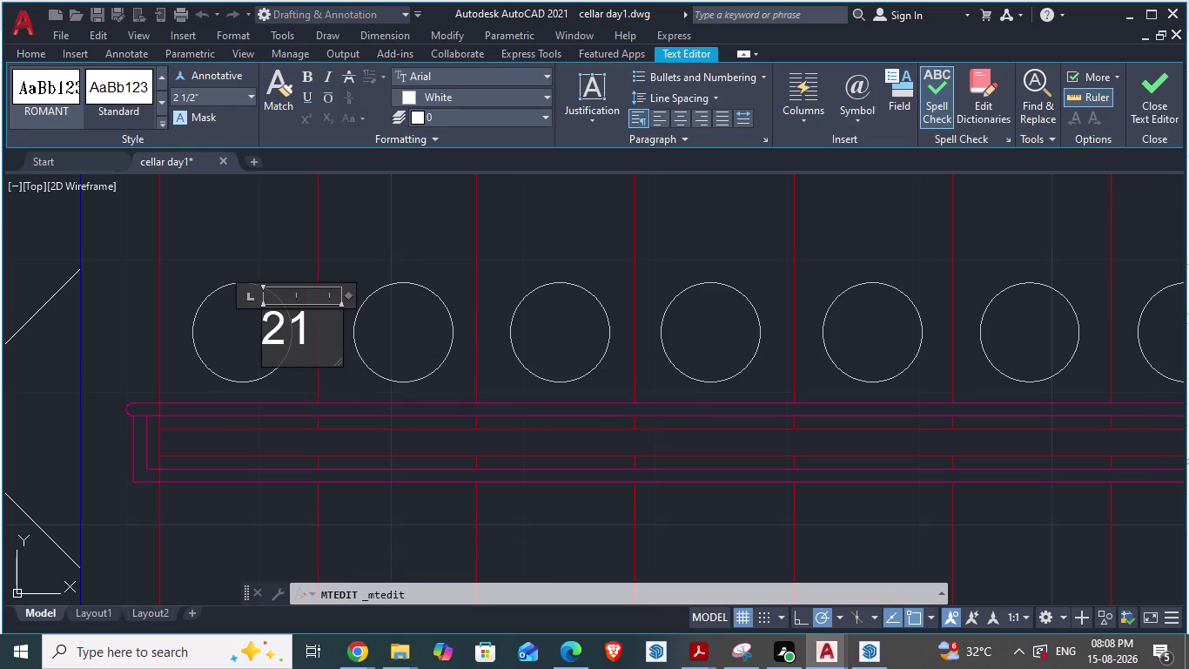
drag(347, 297, 319, 304)
click(359, 382)
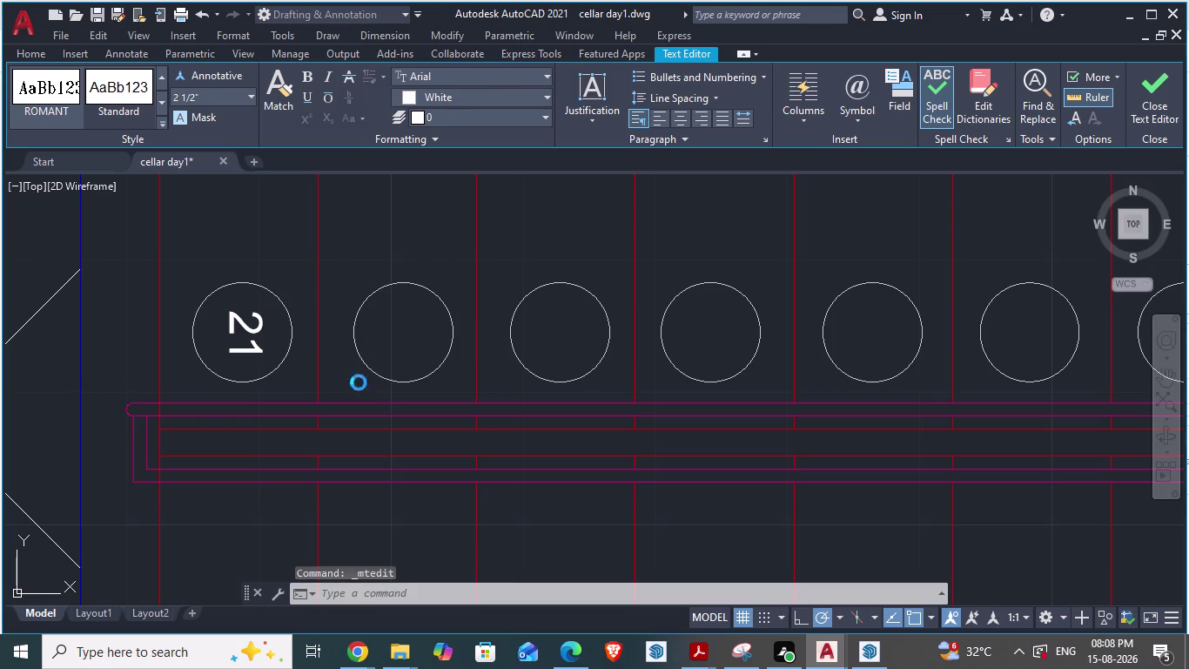
Copy the rotated 21 and paste it into the second step circle.
click(230, 315)
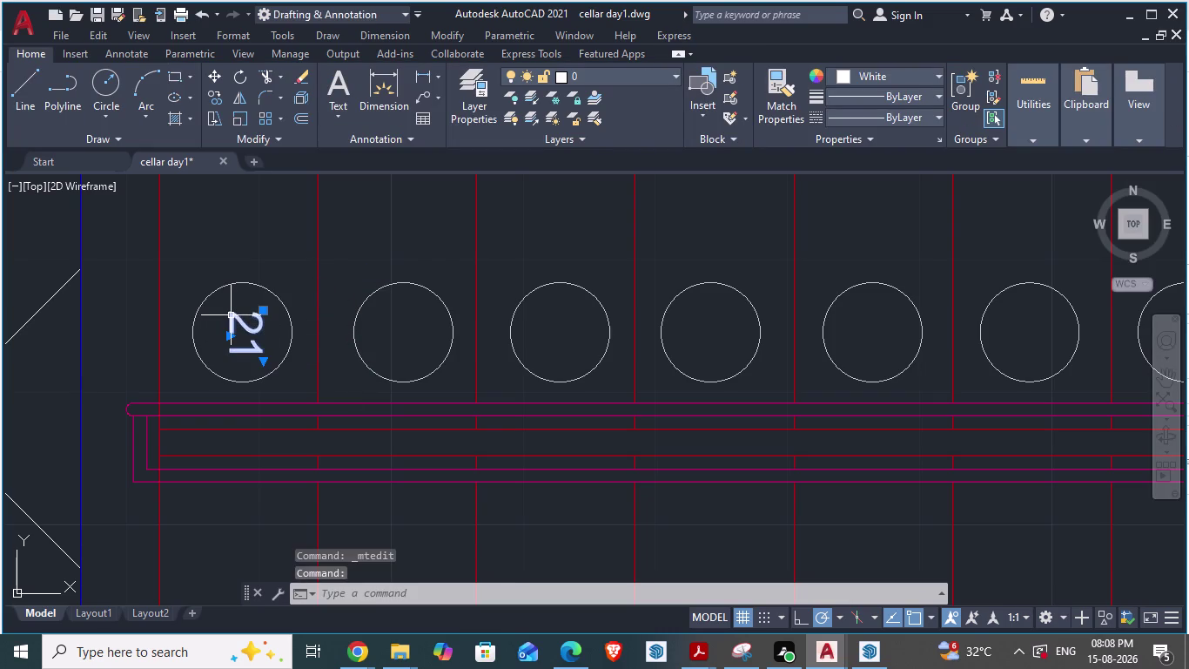
key(ctrl+c)
key(ctrl+v)
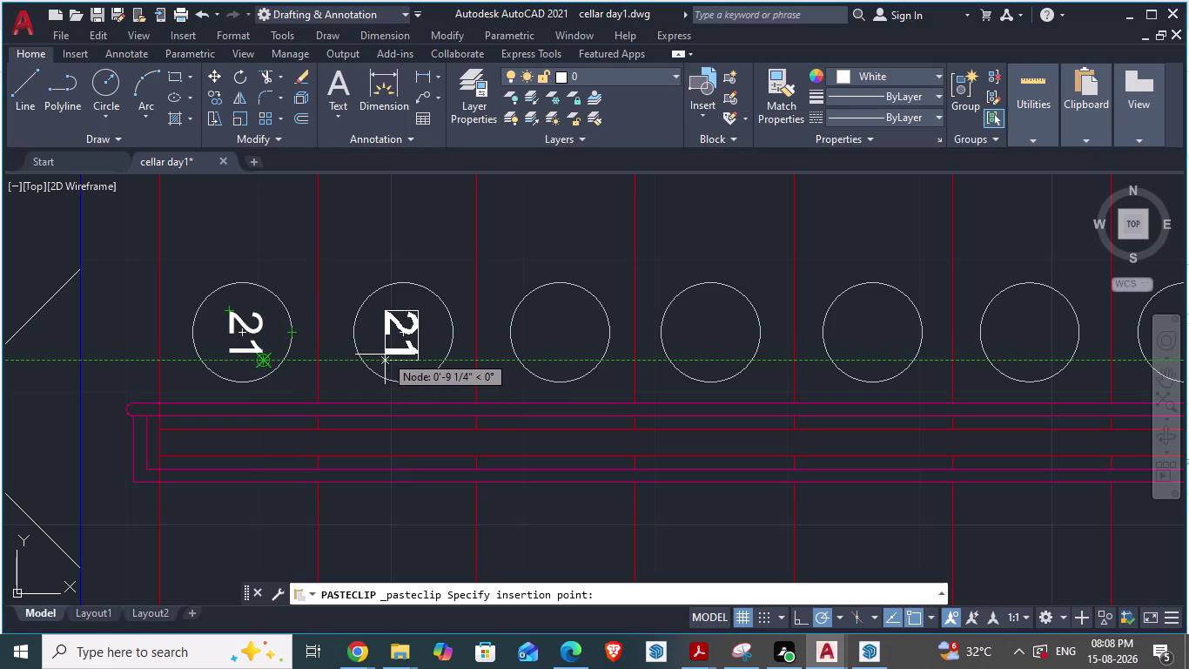
click(389, 353)
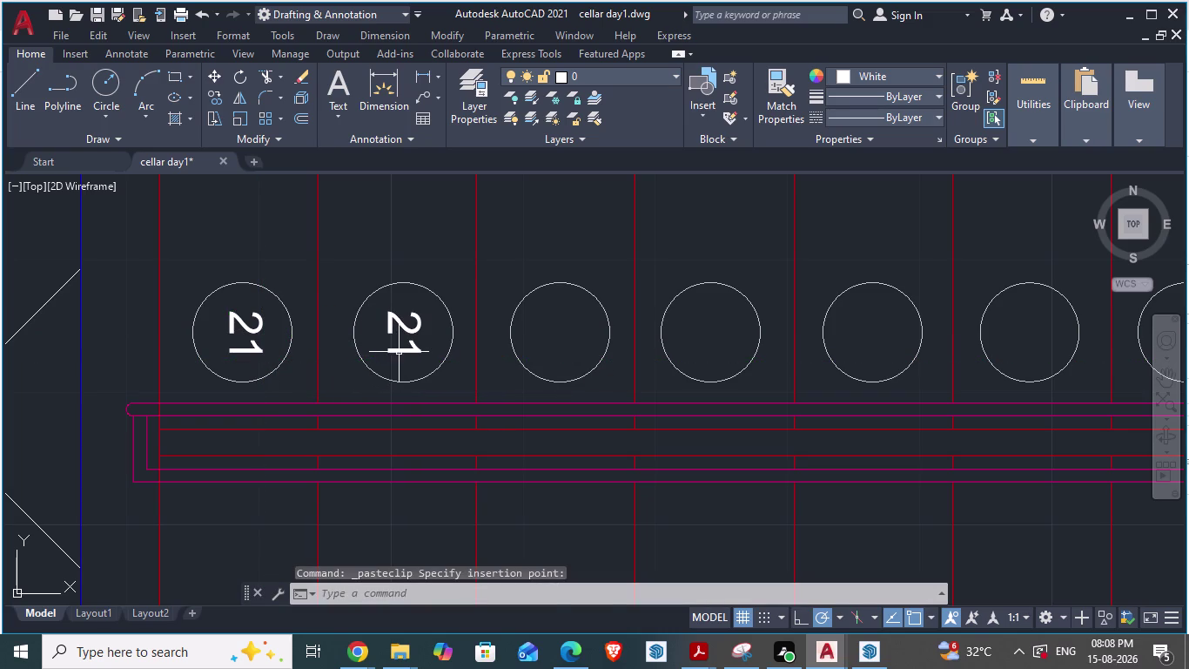
Edit the copied number in the second circle to read 22.
double_click(399, 352)
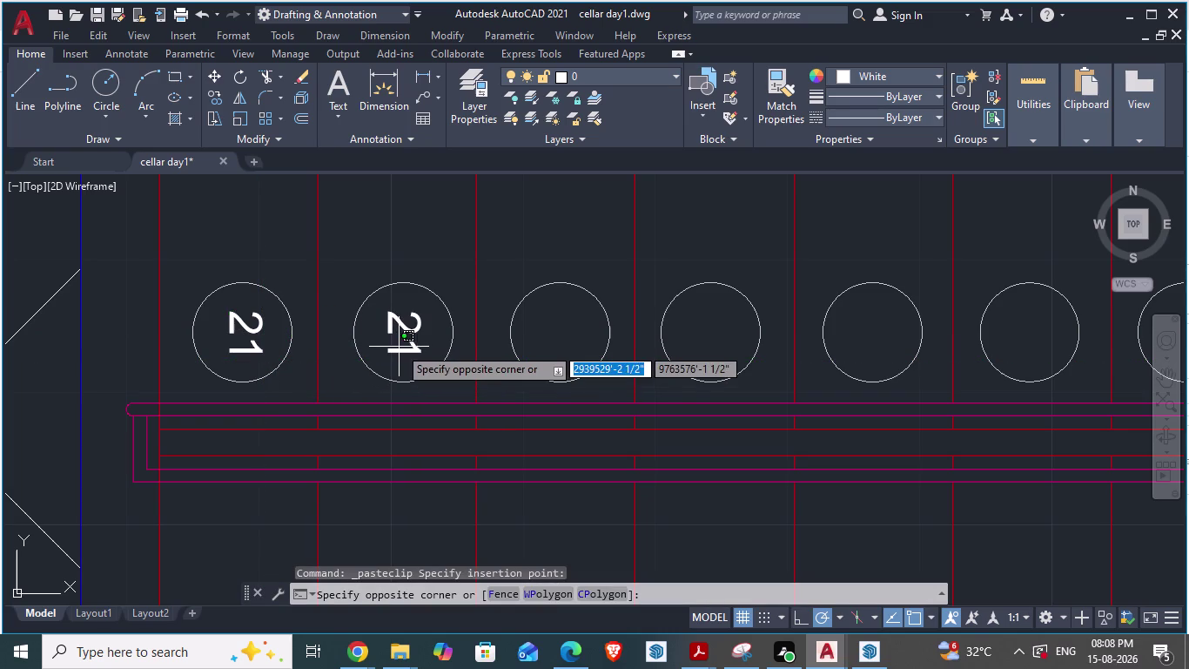
double_click(403, 329)
double_click(403, 328)
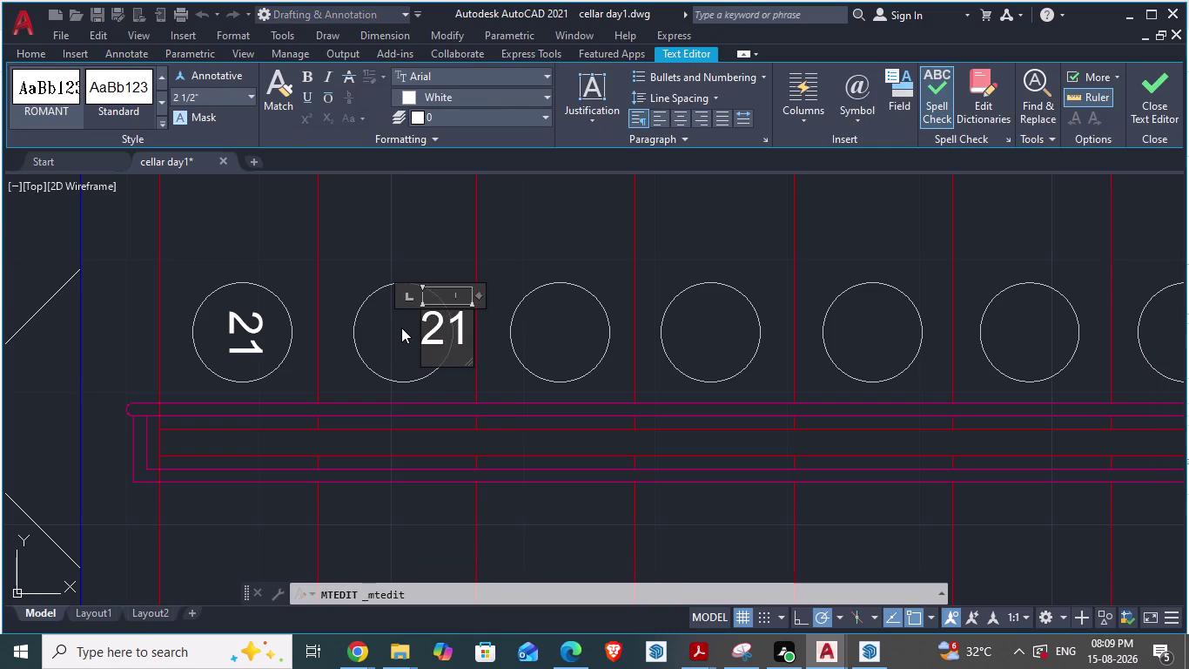
key(Delete)
key(2)
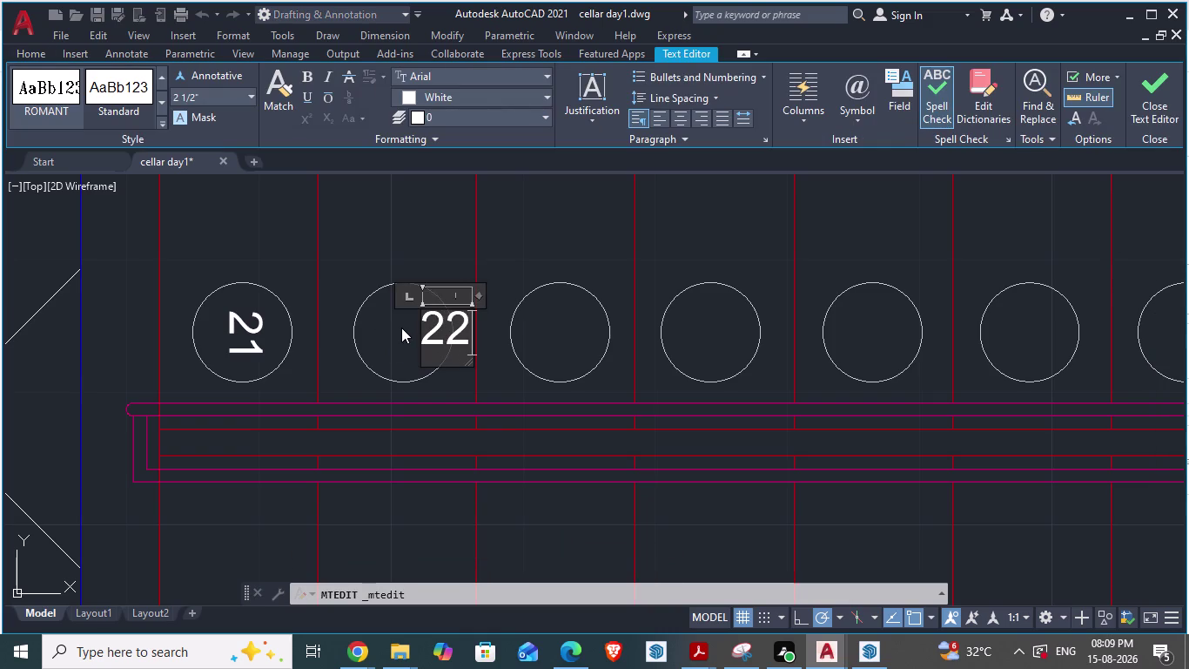
key(Return)
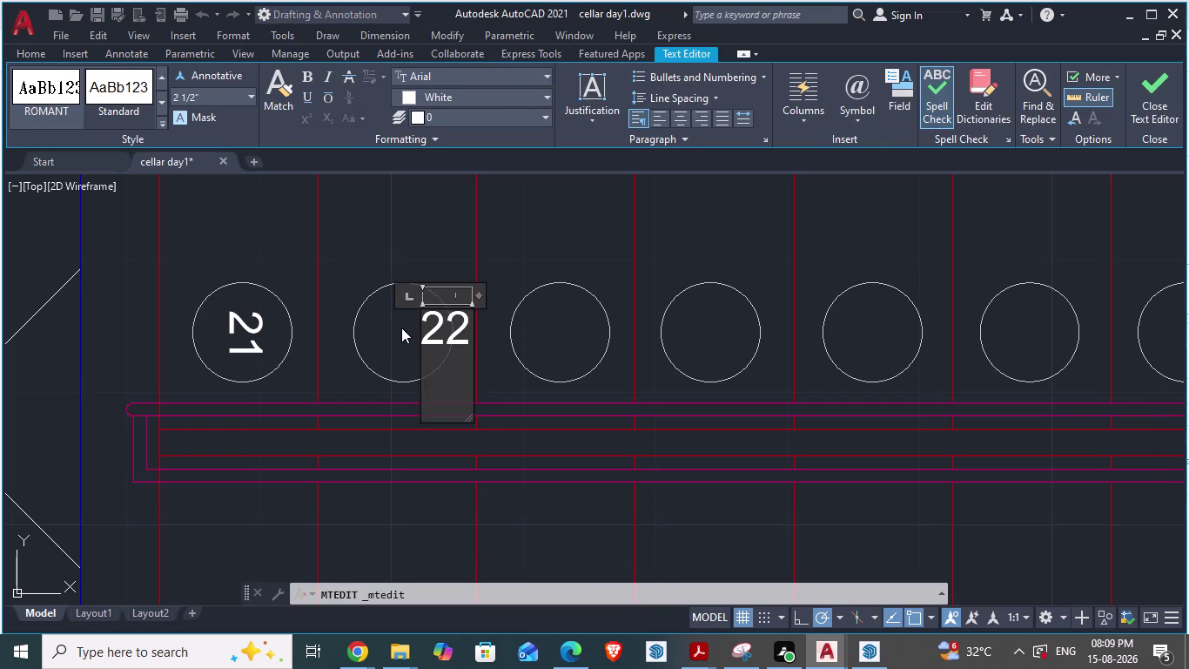
key(BackSpace)
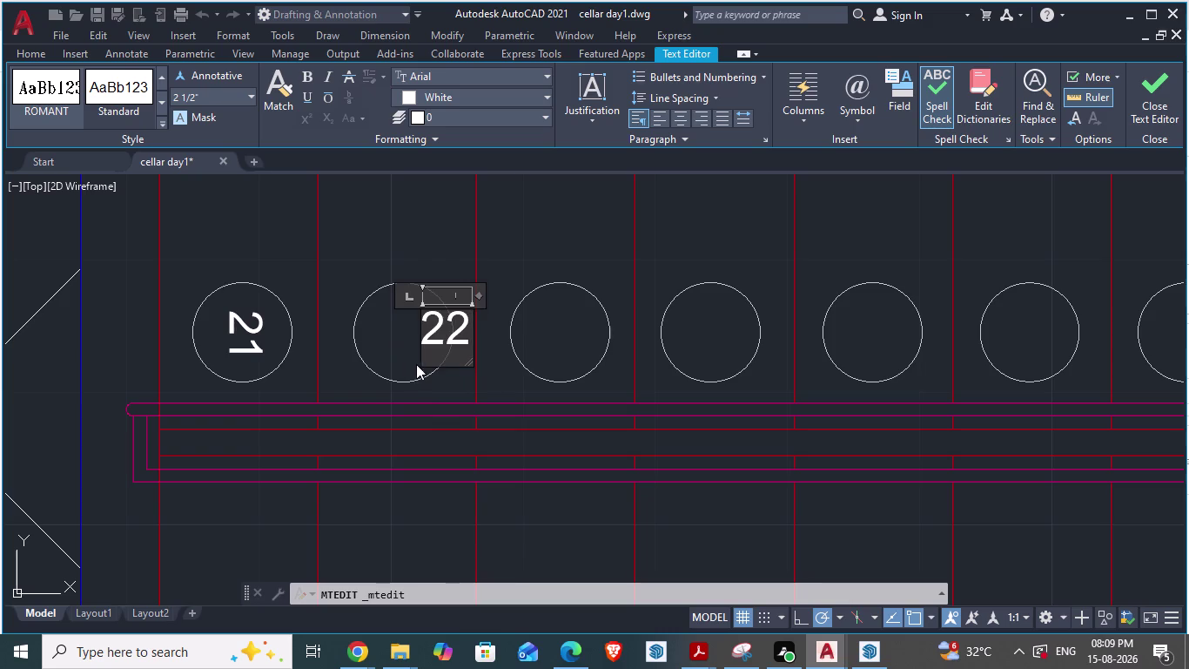
click(451, 380)
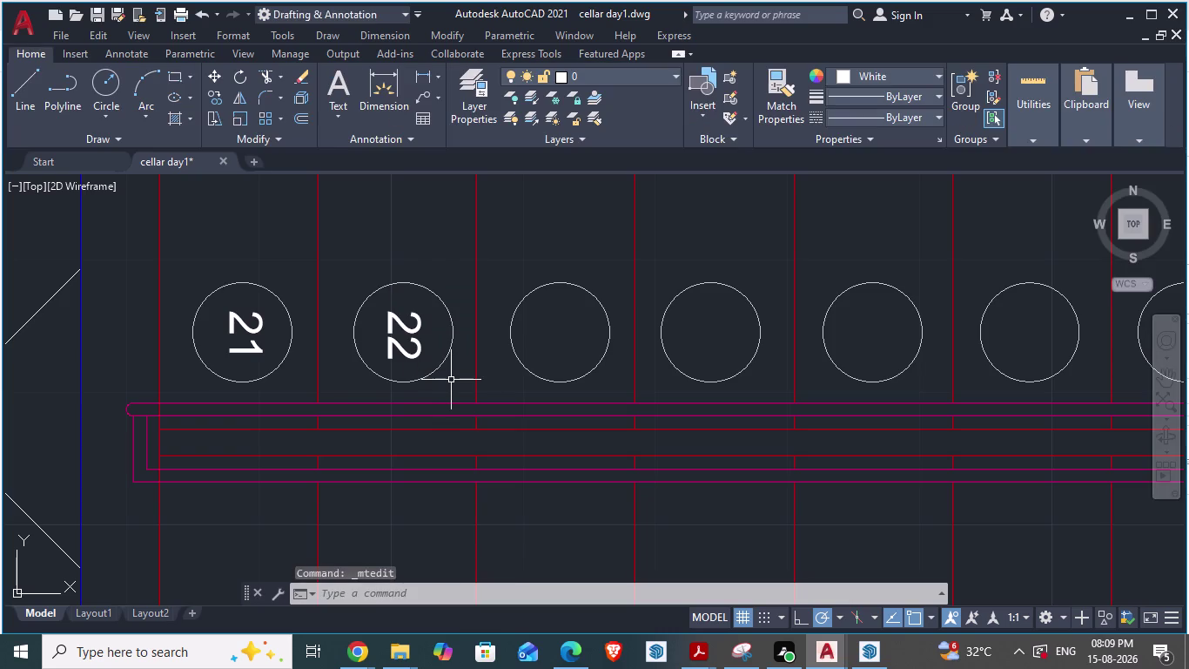